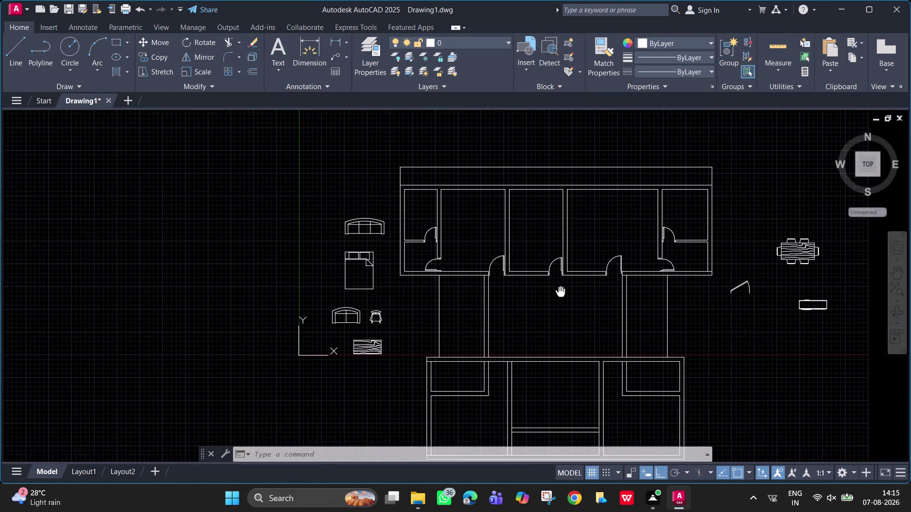
Rotate the bed block 90 degrees about its top-left corner.
middle_drag(553, 289, 521, 230)
middle_click(544, 256)
middle_drag(545, 256, 558, 302)
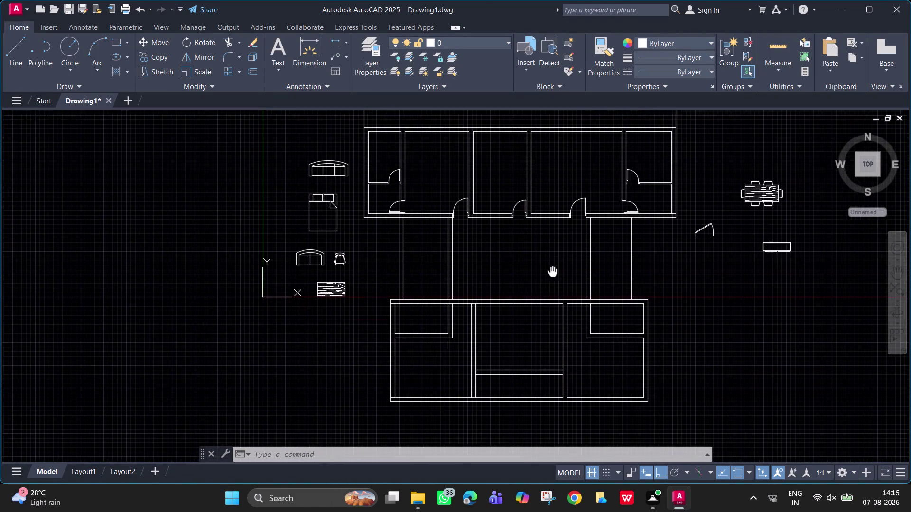
middle_drag(558, 301, 558, 307)
click(338, 240)
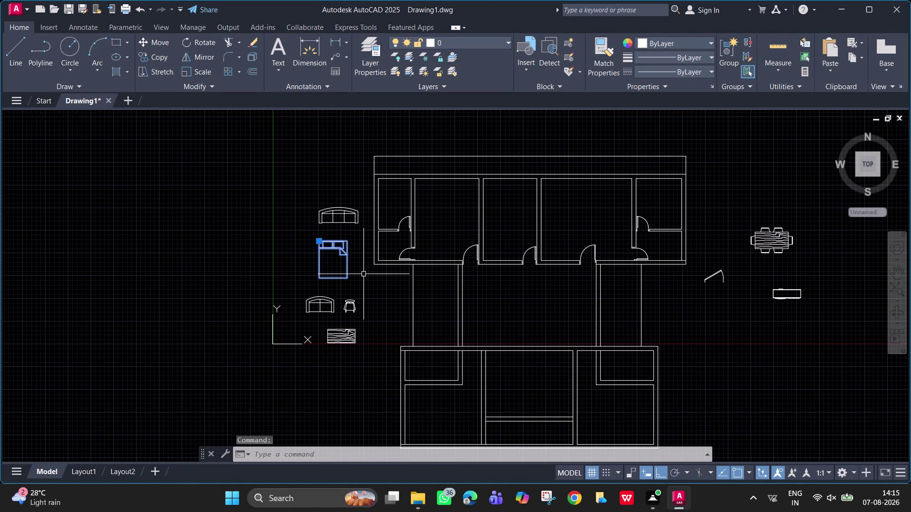
text(ro)
key(space)
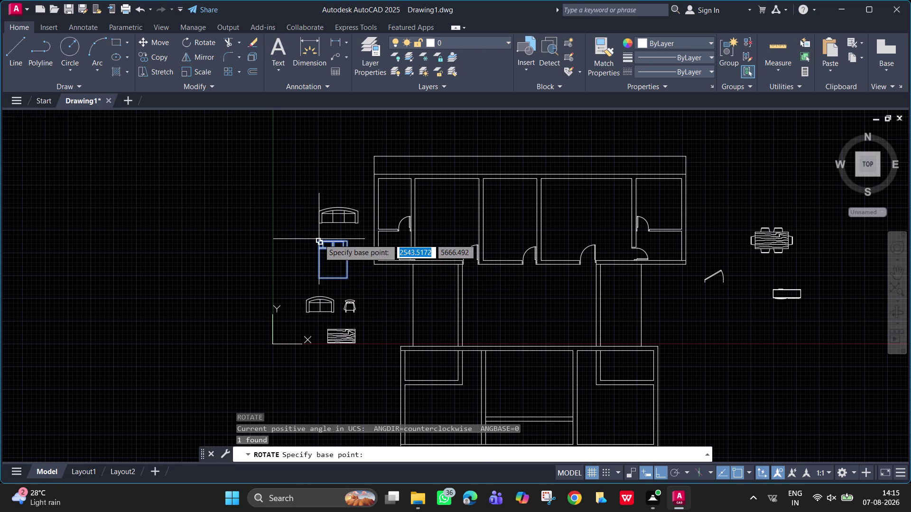
click(319, 239)
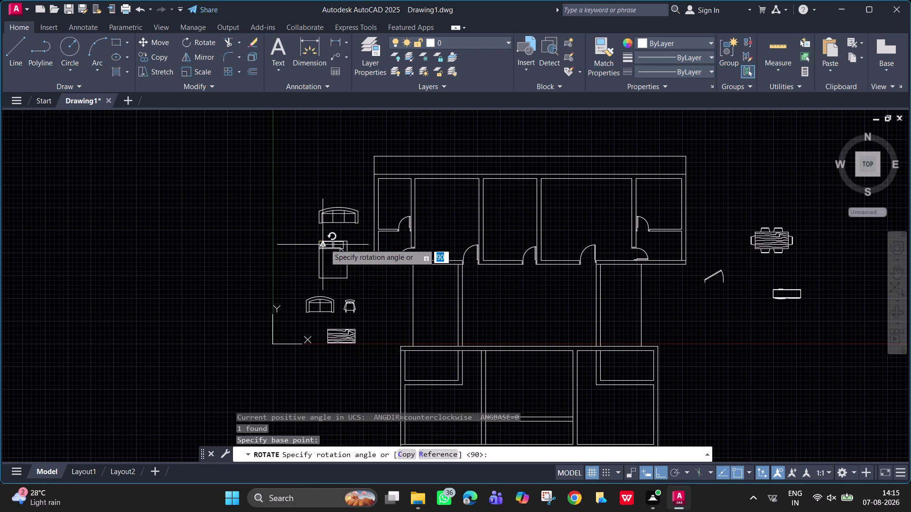
click(316, 239)
Reselect the rotated bed and cancel the unfinished rotate and move attempts.
key(space)
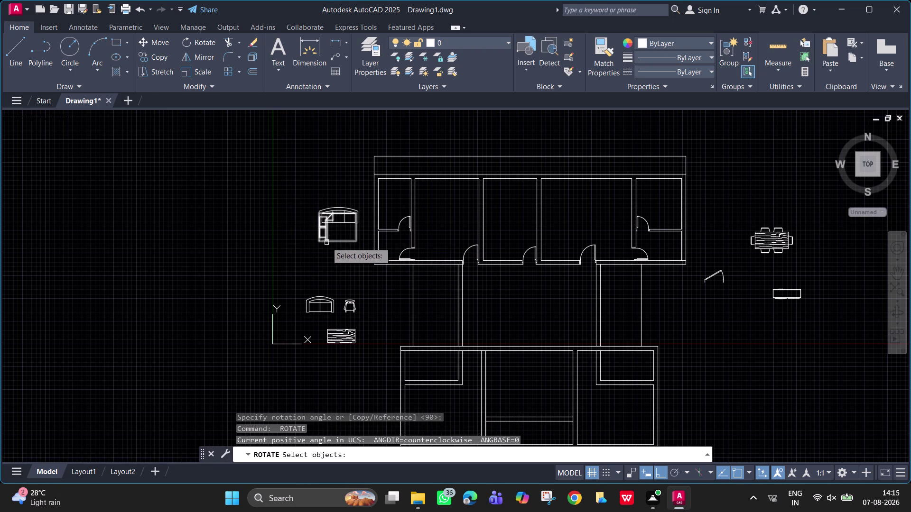
click(323, 240)
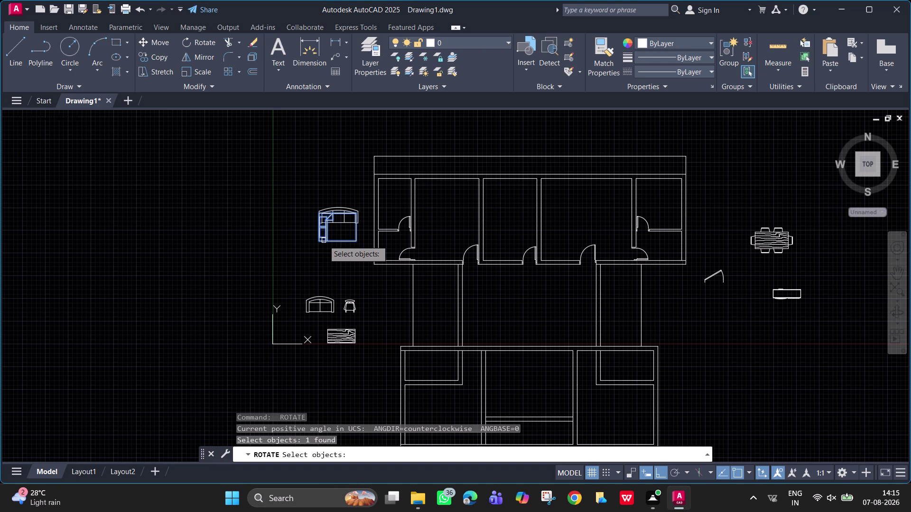
scroll(up, 3)
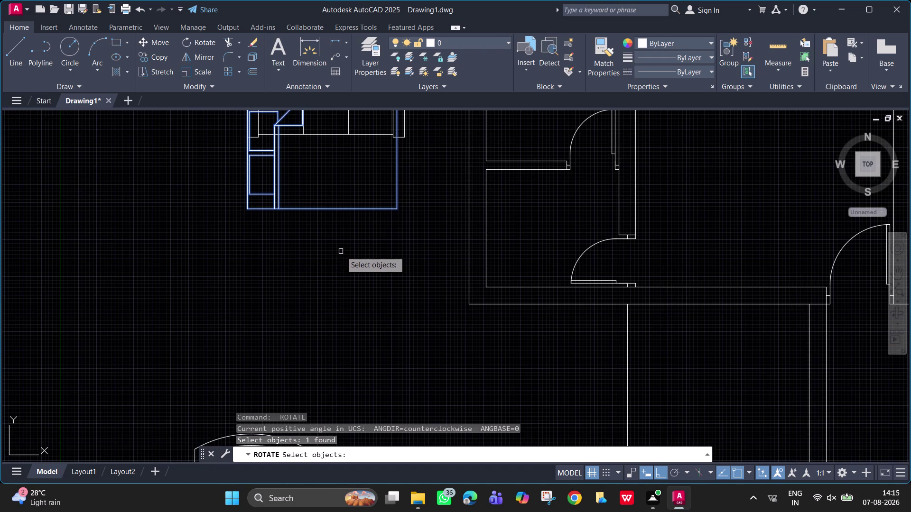
key(Escape)
key(space)
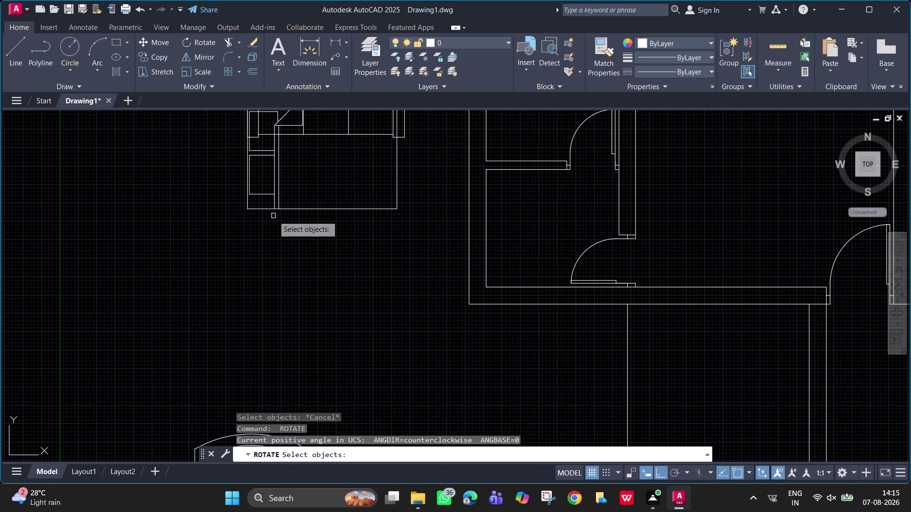
click(273, 208)
text(m)
key(space)
drag(273, 207, 276, 234)
key(Escape)
key(Escape)
Move the rotated bed down by its corner to sit just below the sofa.
text(m)
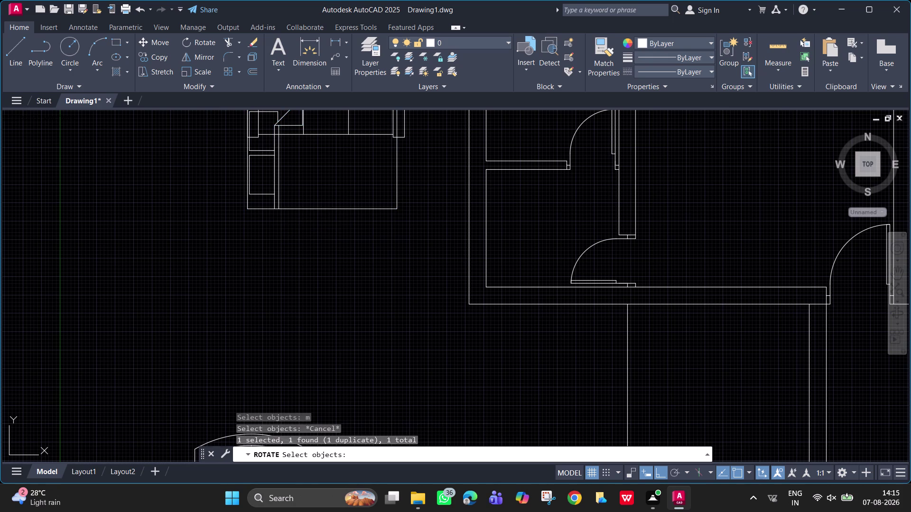
key(space)
click(277, 210)
key(space)
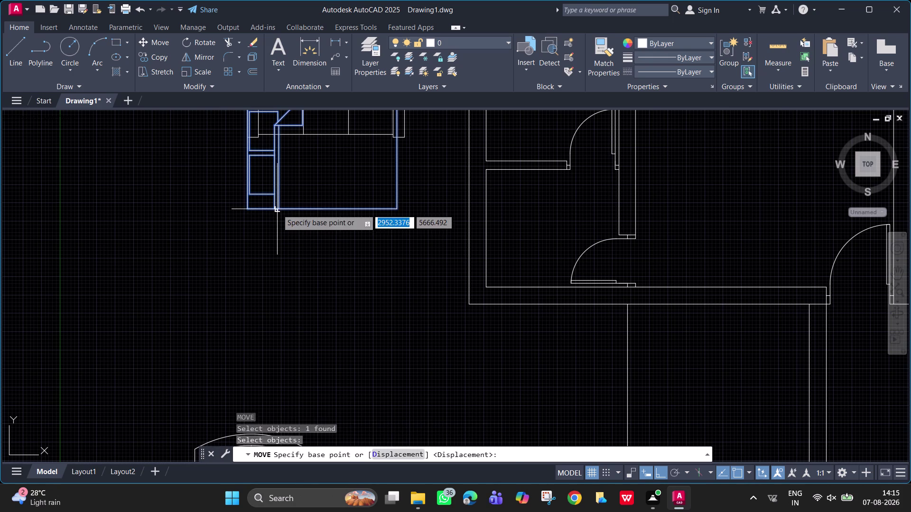
drag(277, 209, 270, 286)
click(271, 286)
key(Escape)
scroll(down, 3)
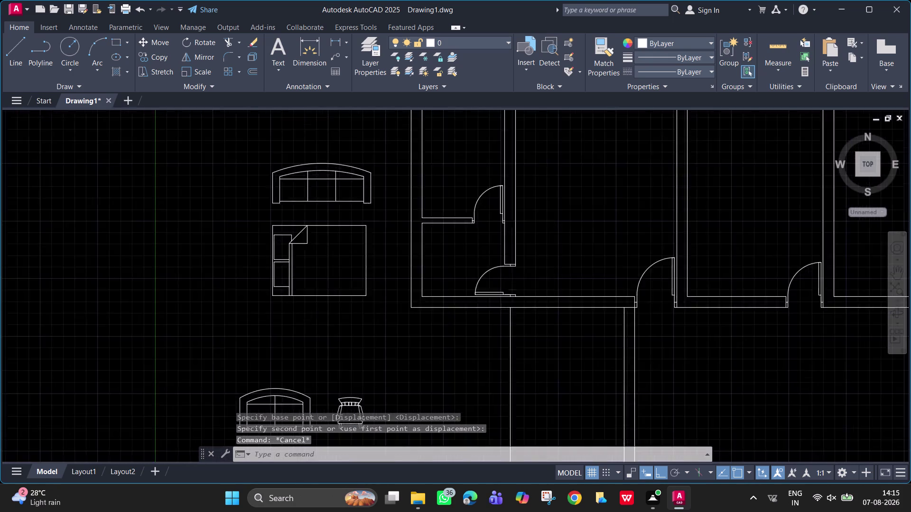
scroll(down, 3)
scroll(up, 3)
key(a)
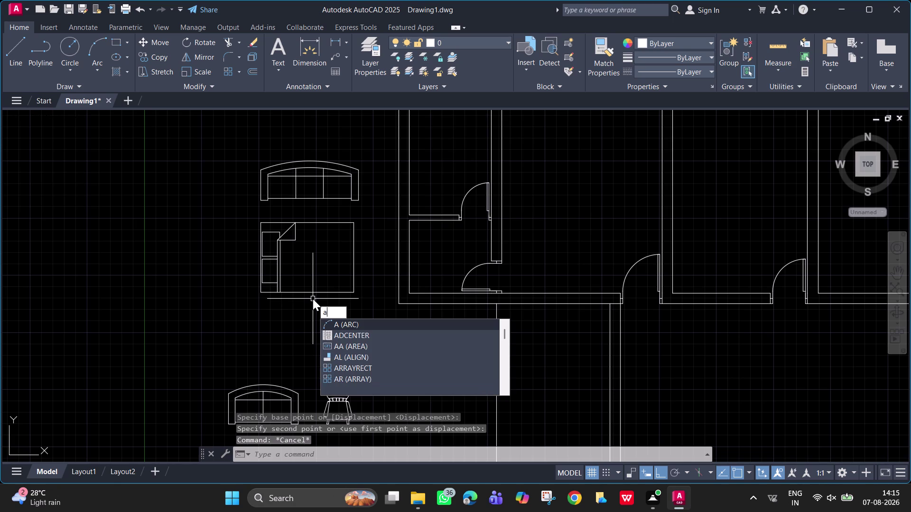
key(l)
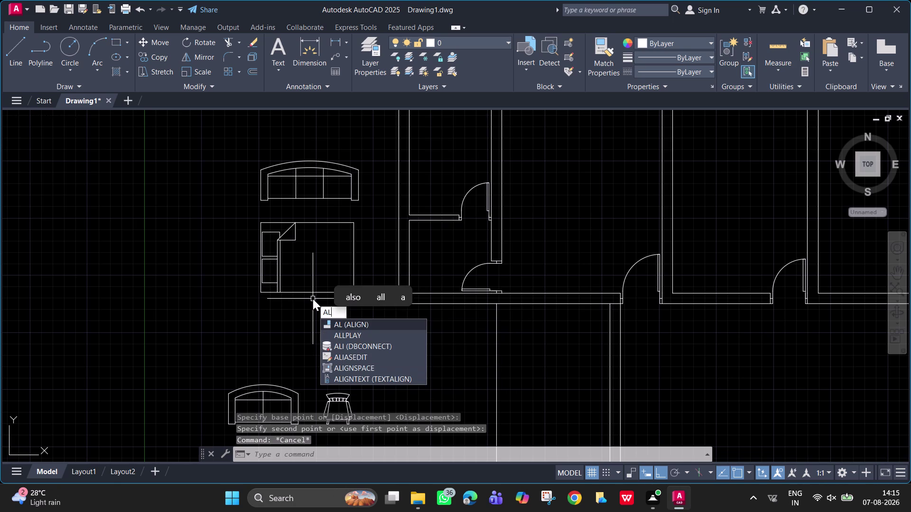
click(350, 324)
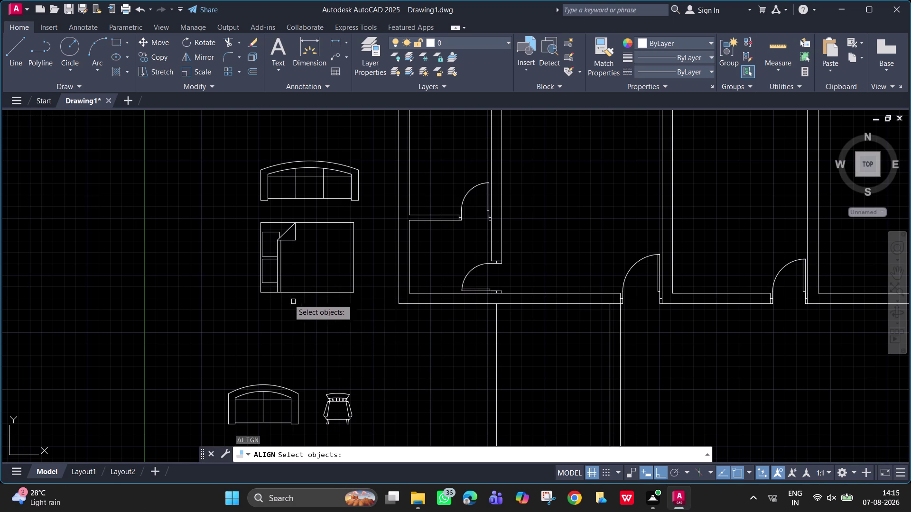
click(275, 292)
middle_drag(667, 194, 623, 215)
scroll(down, 3)
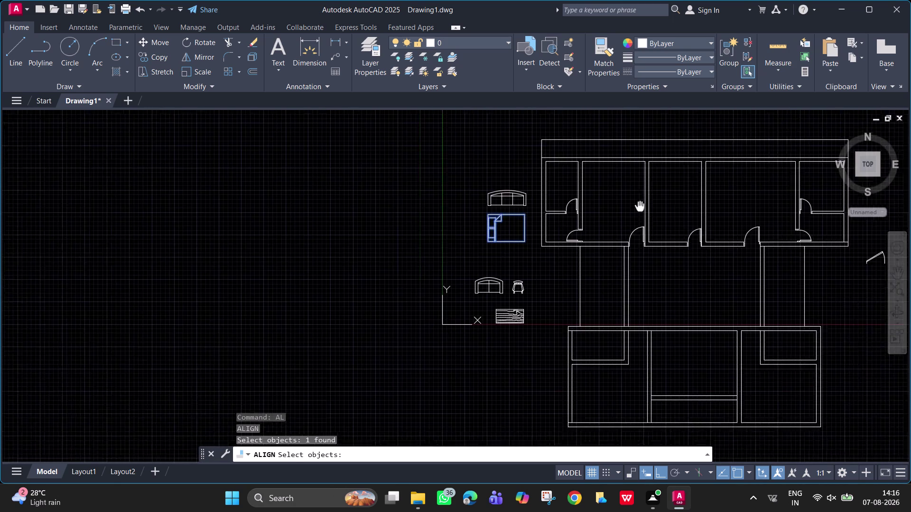
middle_drag(623, 215, 609, 223)
scroll(up, 3)
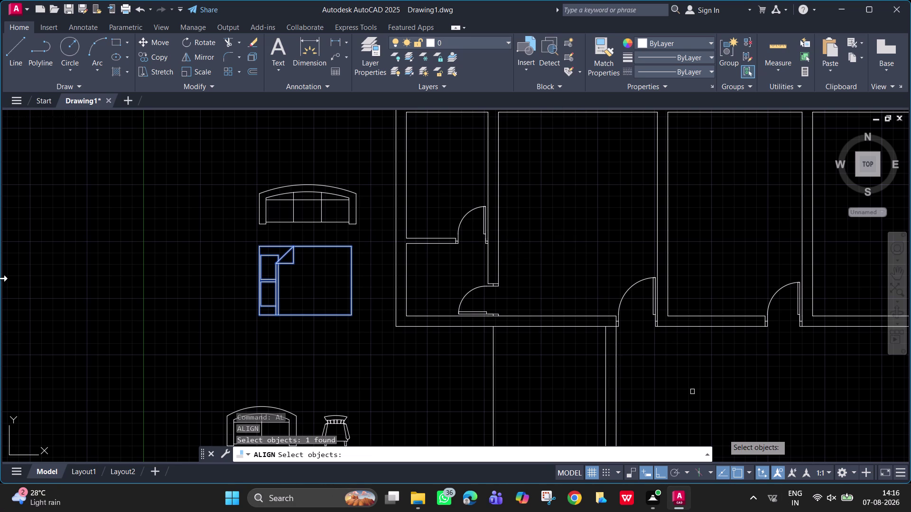
key(grave)
key(Escape)
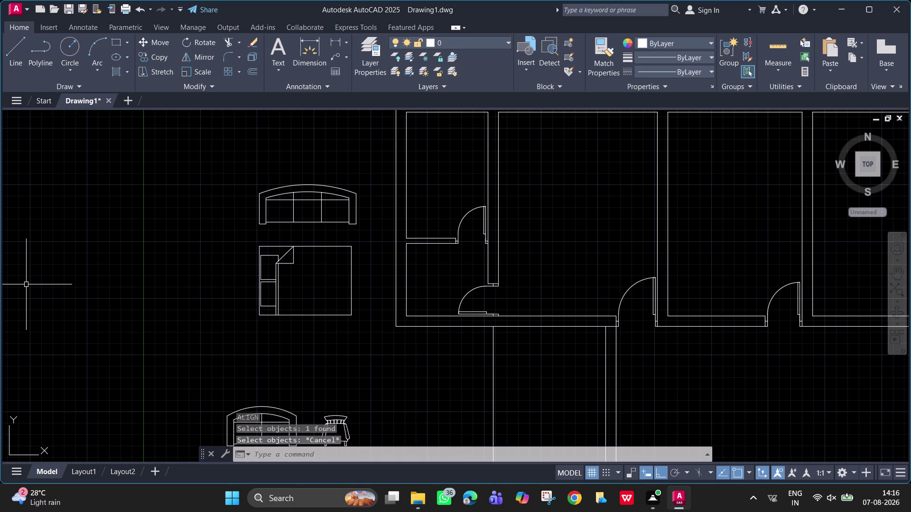
key(Escape)
key(Escape)
click(366, 348)
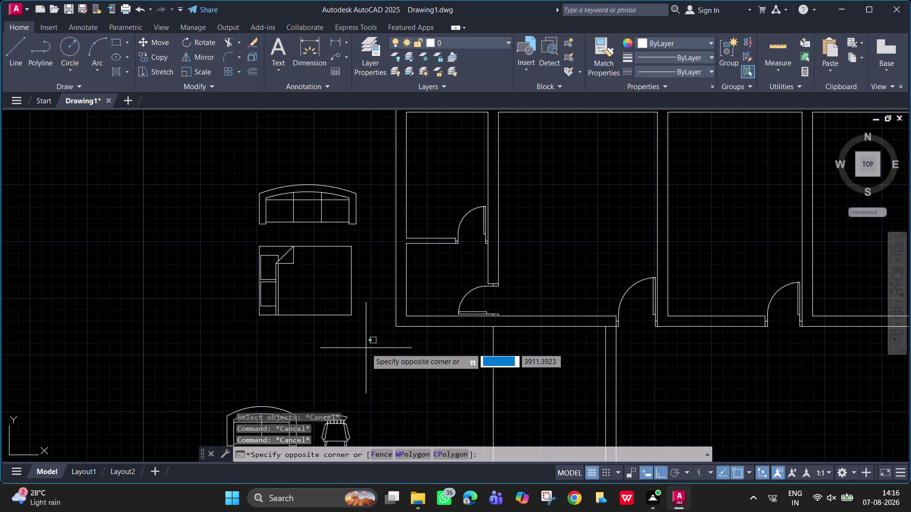
click(212, 239)
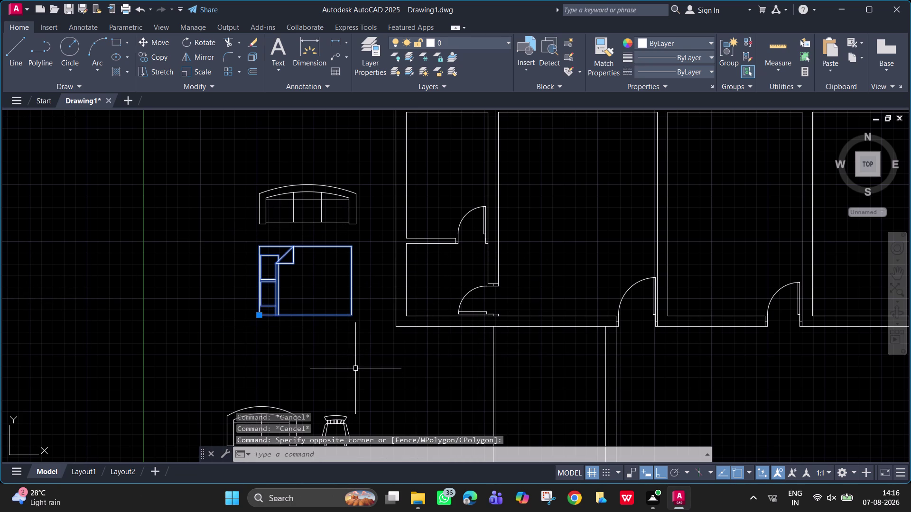
Start ALIGN and match the bed's bottom-left corner to the bedroom's right wall.
key(a)
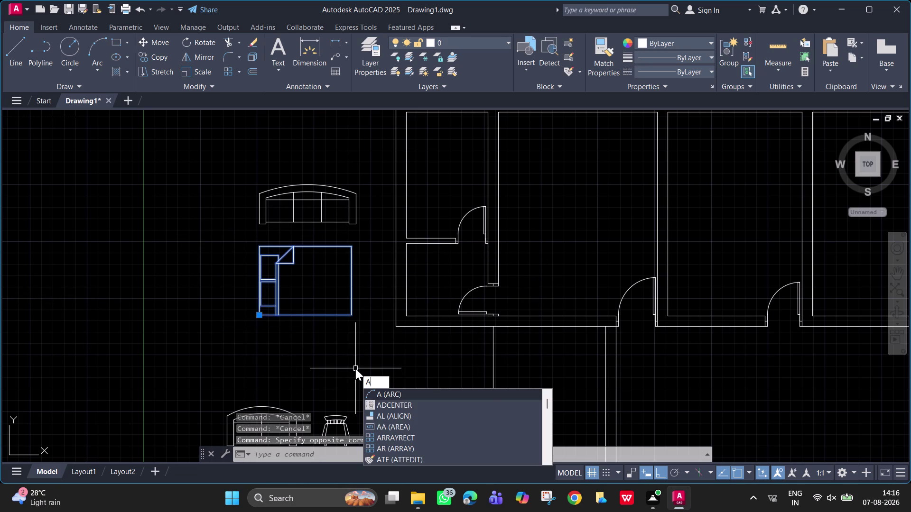
key(l)
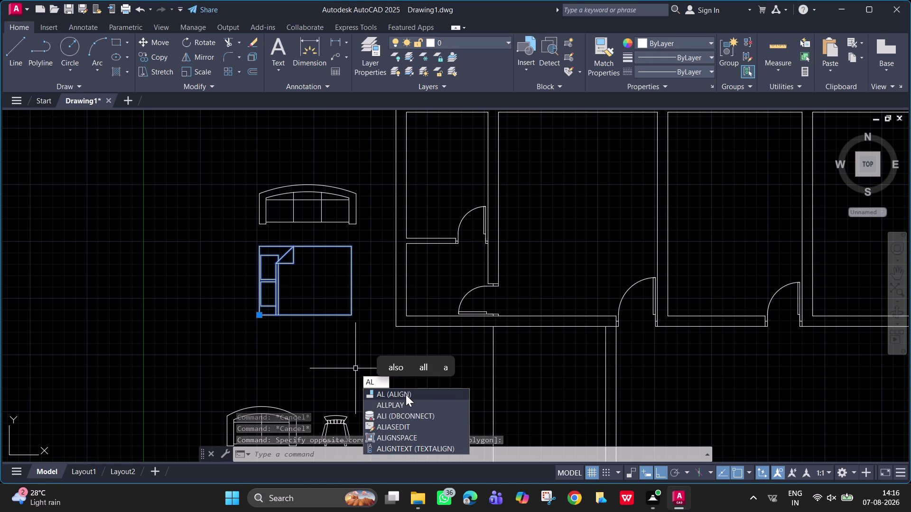
click(405, 395)
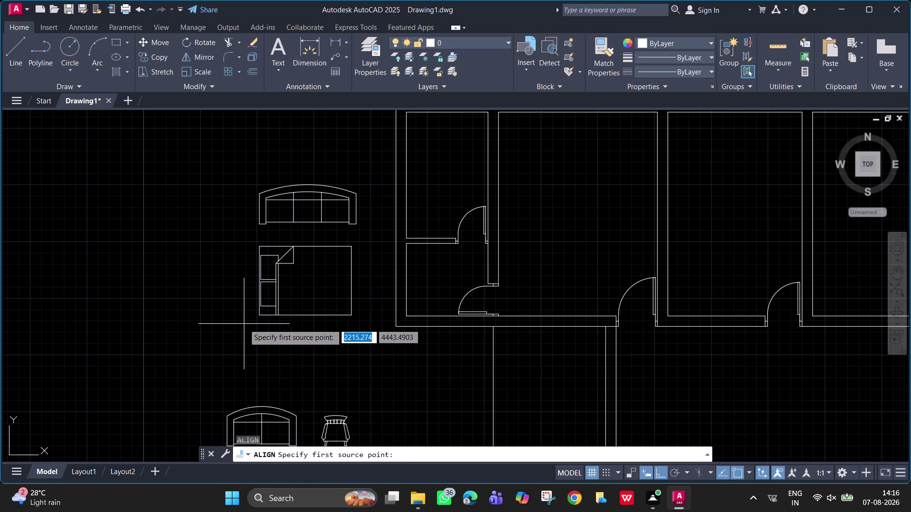
click(259, 315)
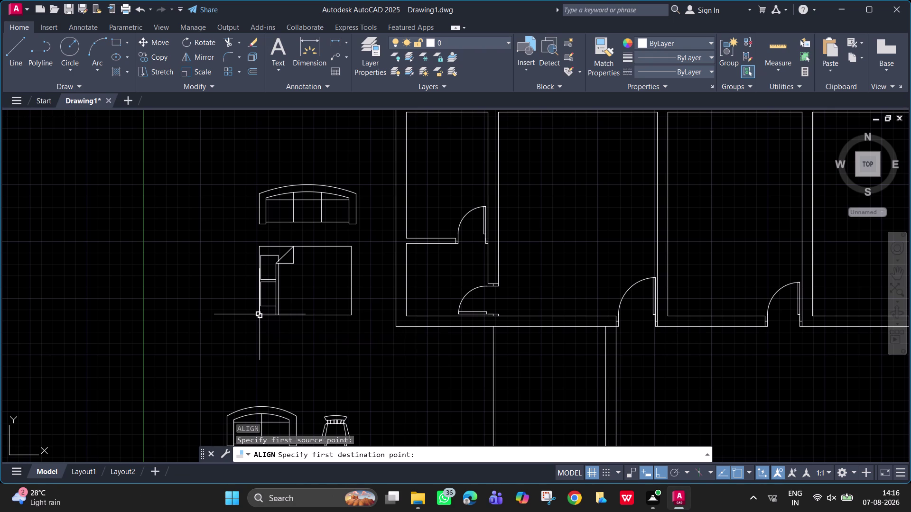
click(498, 202)
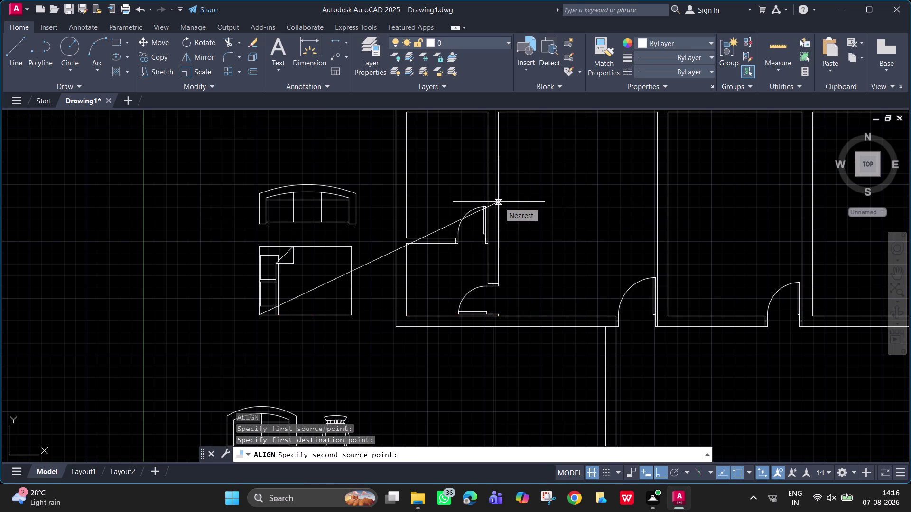
Match the second and third bed points to the wall and finish the alignment.
click(258, 245)
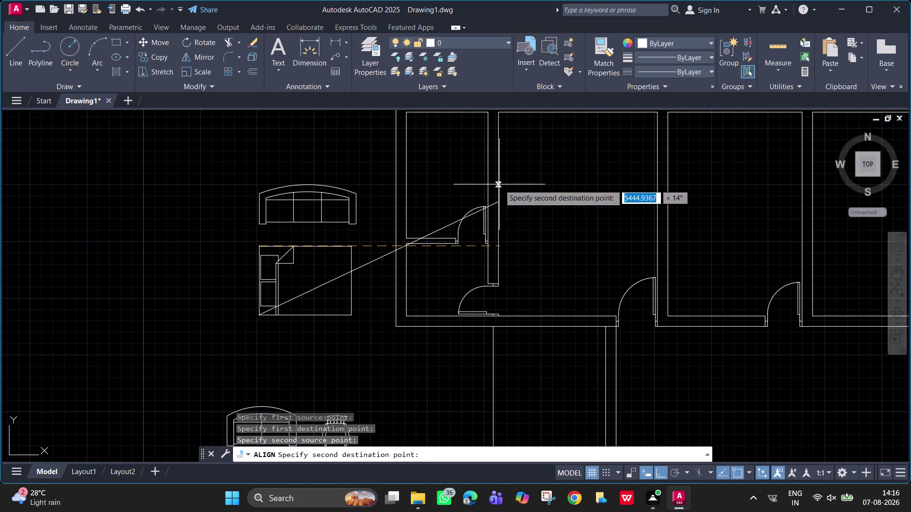
key(F8)
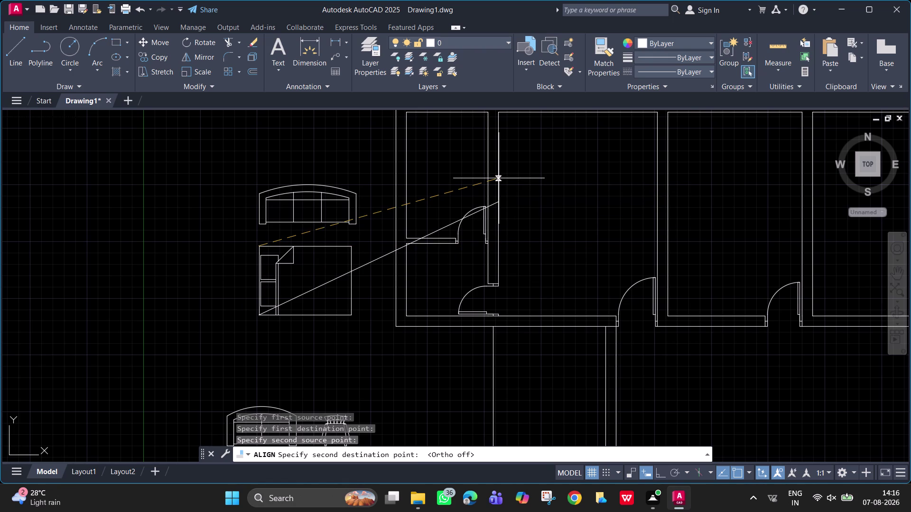
click(499, 151)
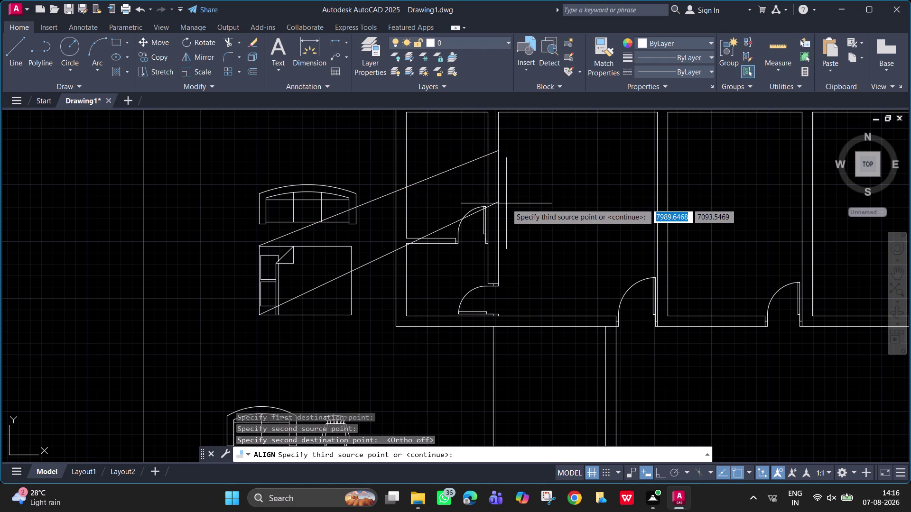
click(497, 234)
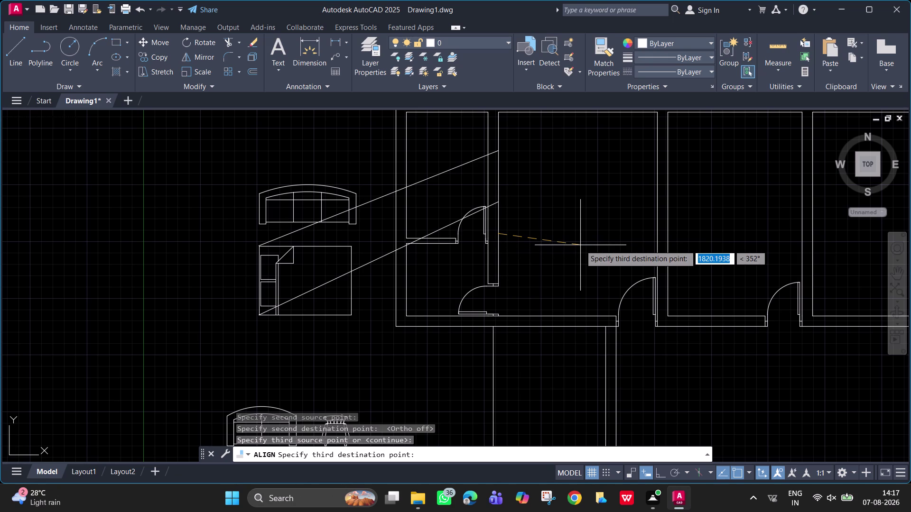
click(497, 233)
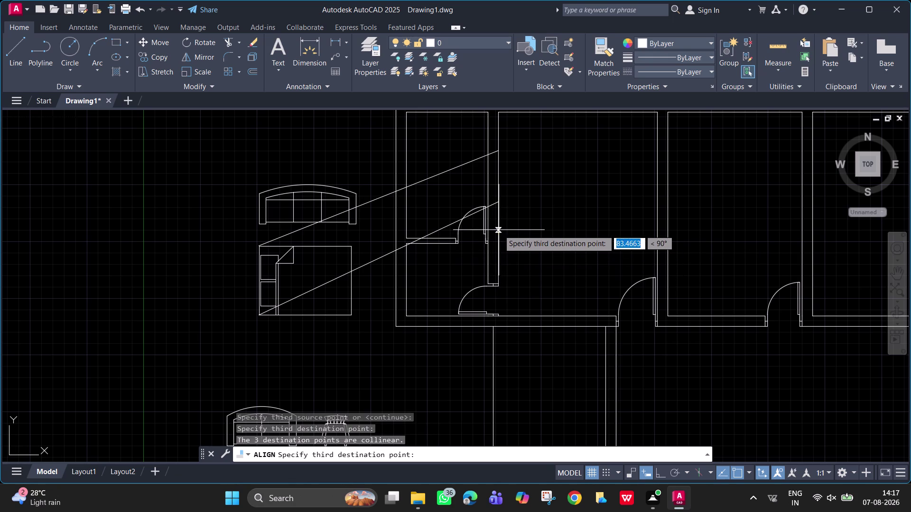
click(499, 231)
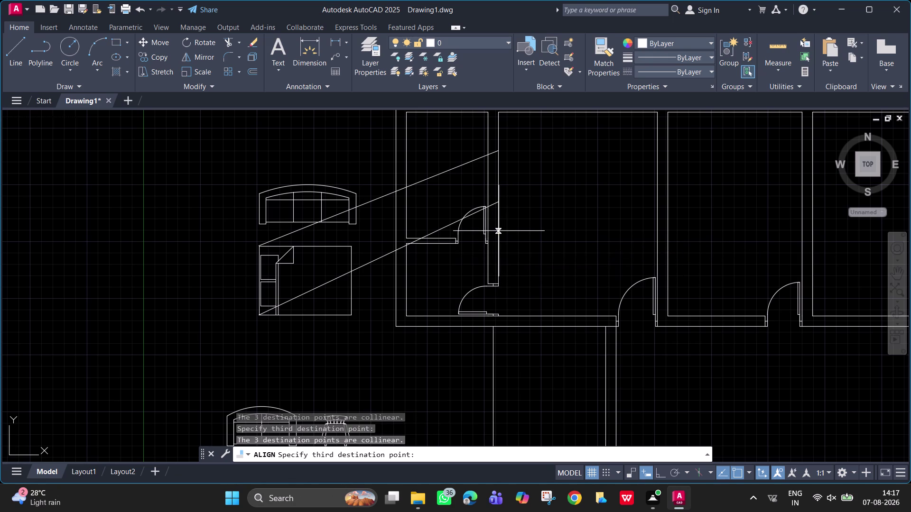
click(259, 314)
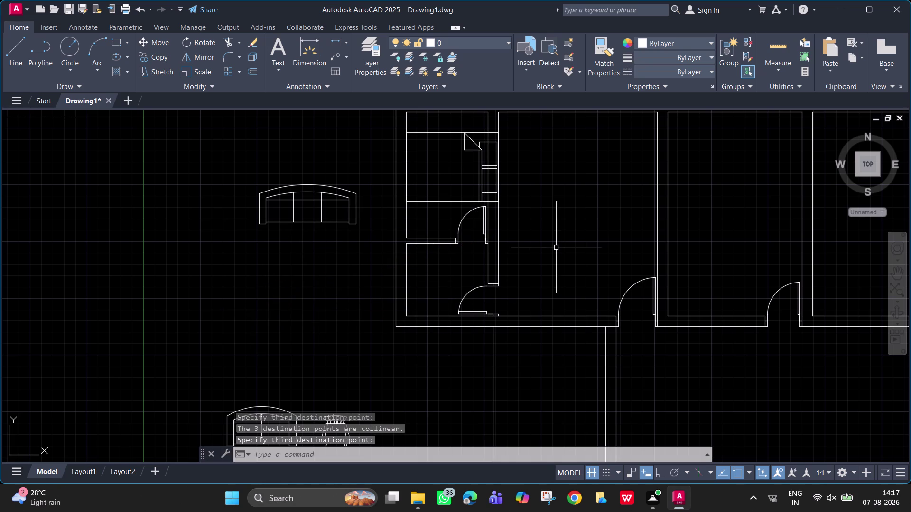
scroll(up, 3)
click(444, 135)
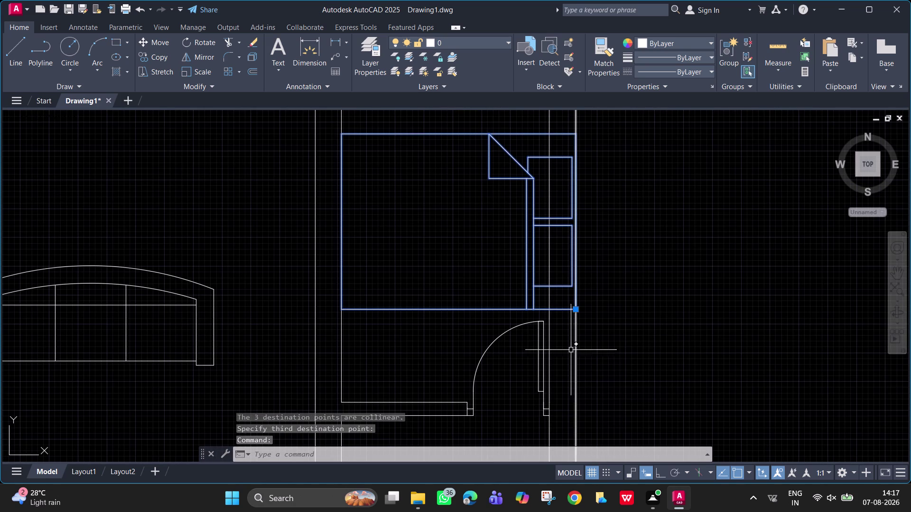
Try rotating the bed about its corner with Ortho on, then undo it.
scroll(down, 3)
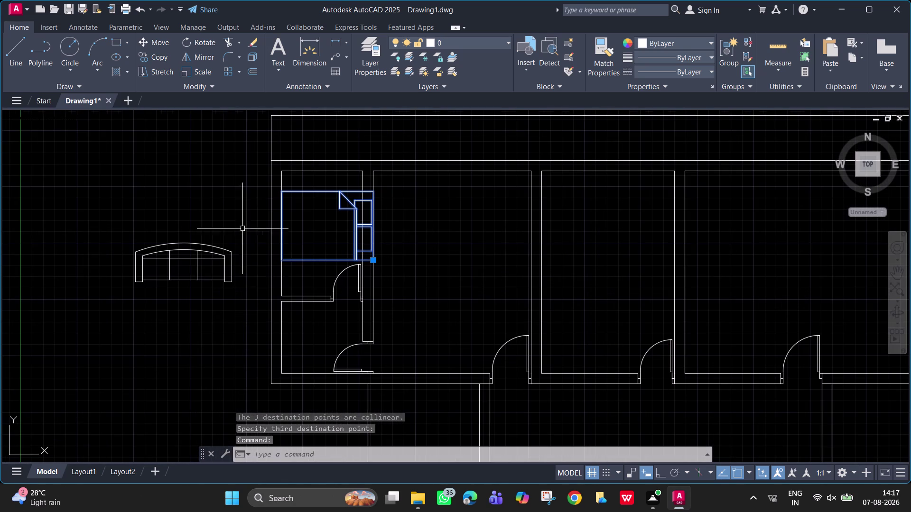
text(ro)
key(space)
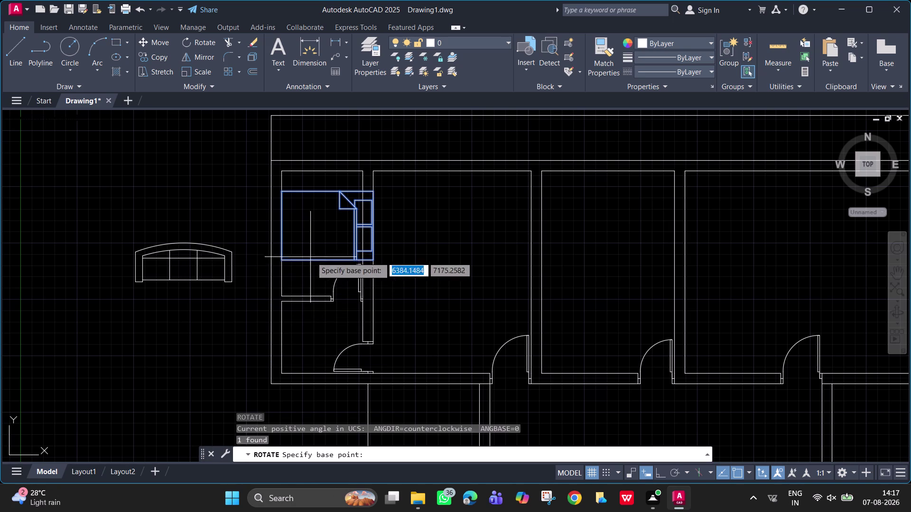
click(375, 260)
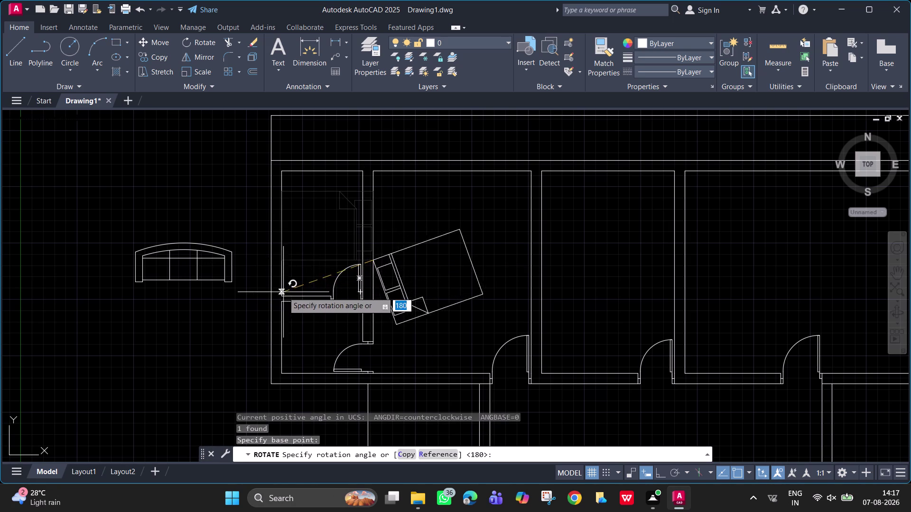
key(F8)
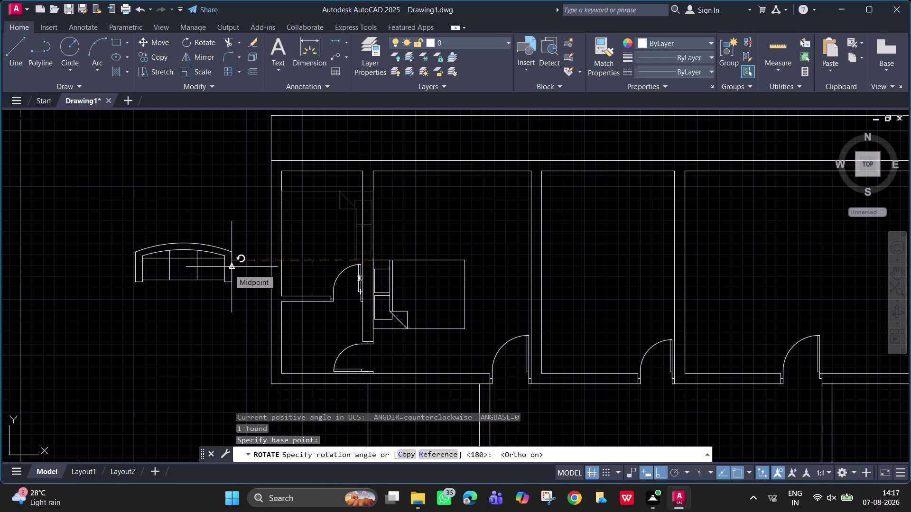
click(229, 269)
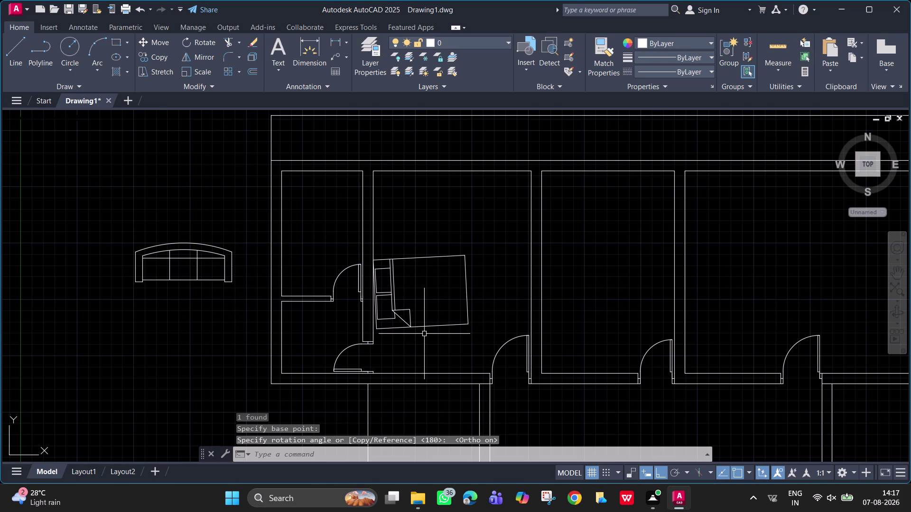
key(ctrl+z)
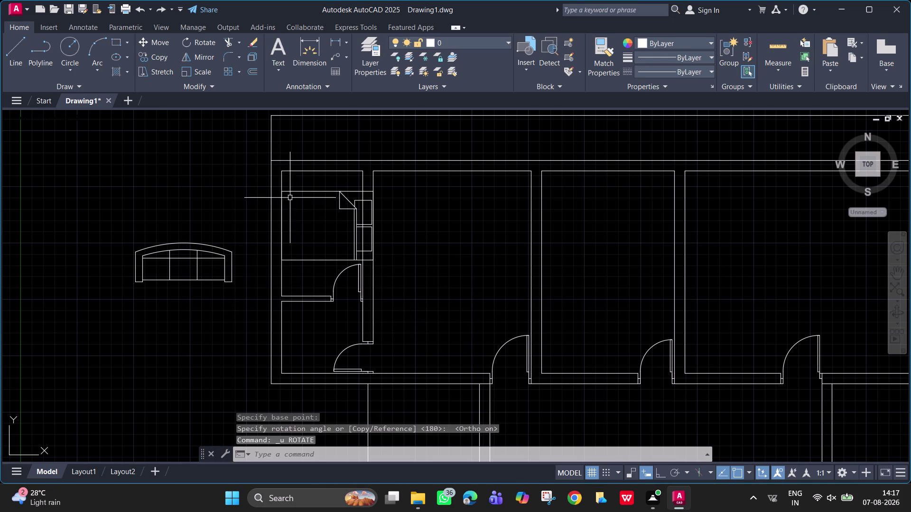
Rotate the bed 180 degrees about its corner.
click(301, 192)
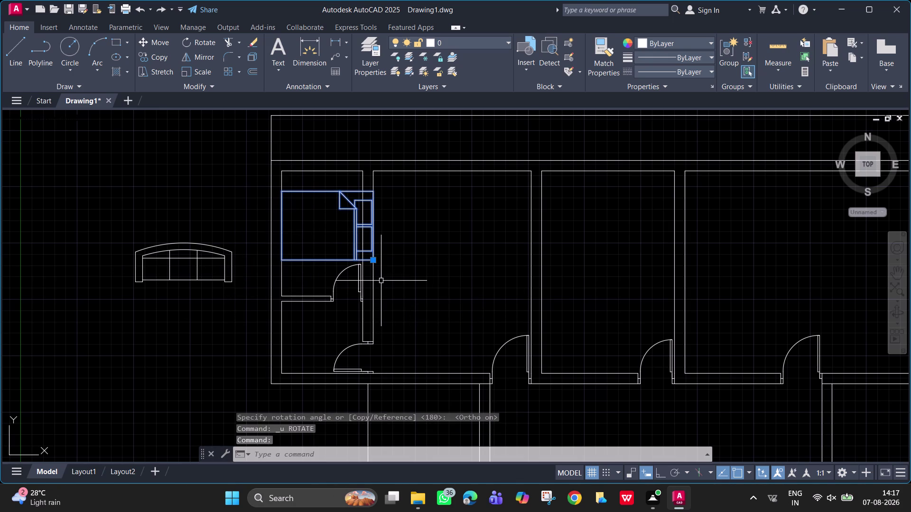
key(r)
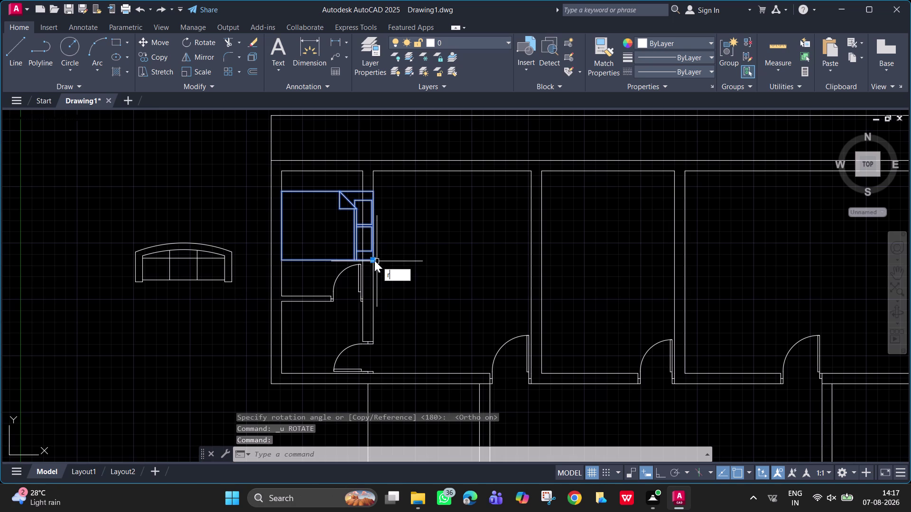
text(o)
key(space)
click(375, 261)
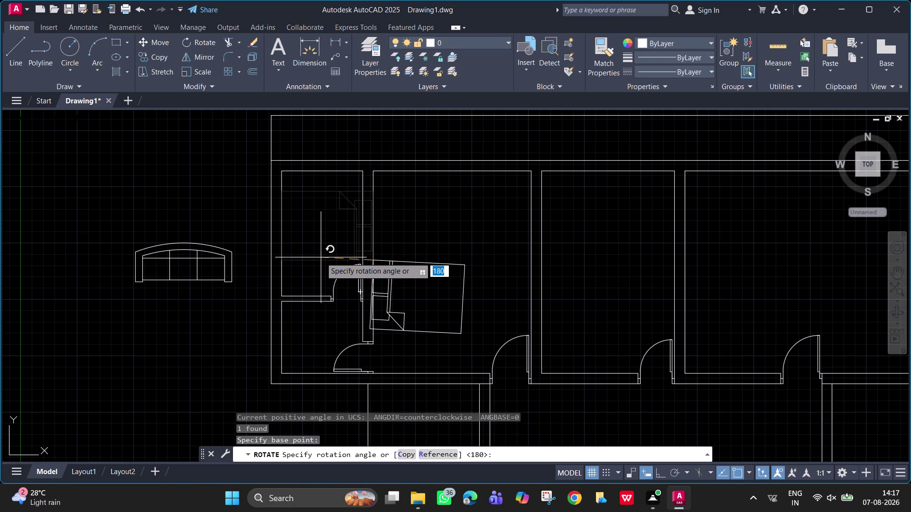
text(180)
key(Return)
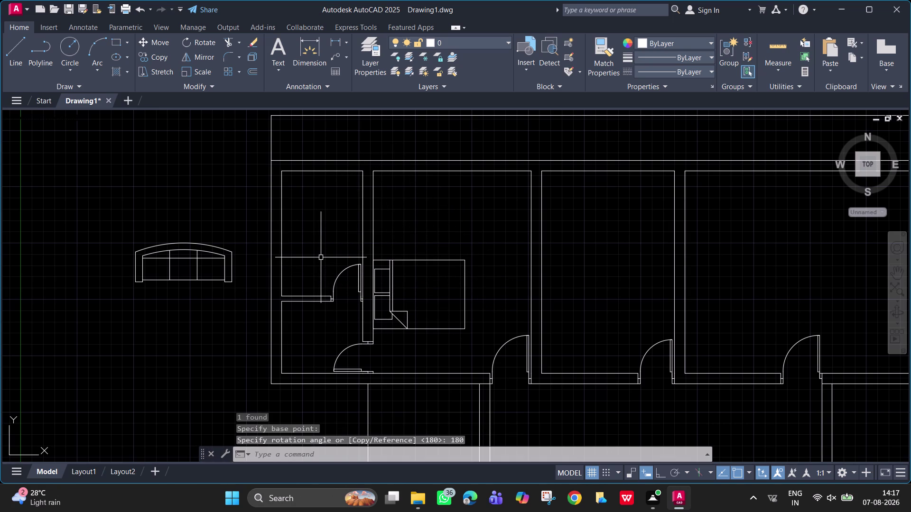
key(Escape)
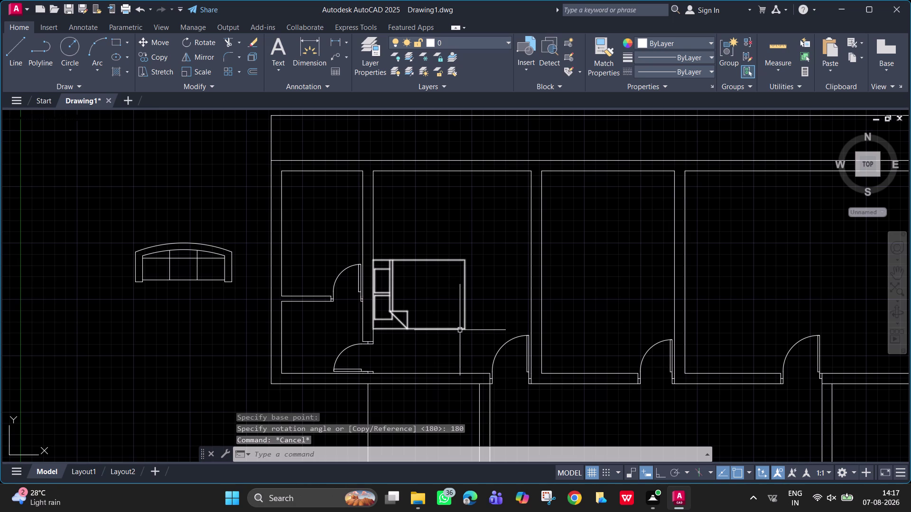
click(460, 330)
Move the bed up along the dividing wall.
key(m)
key(space)
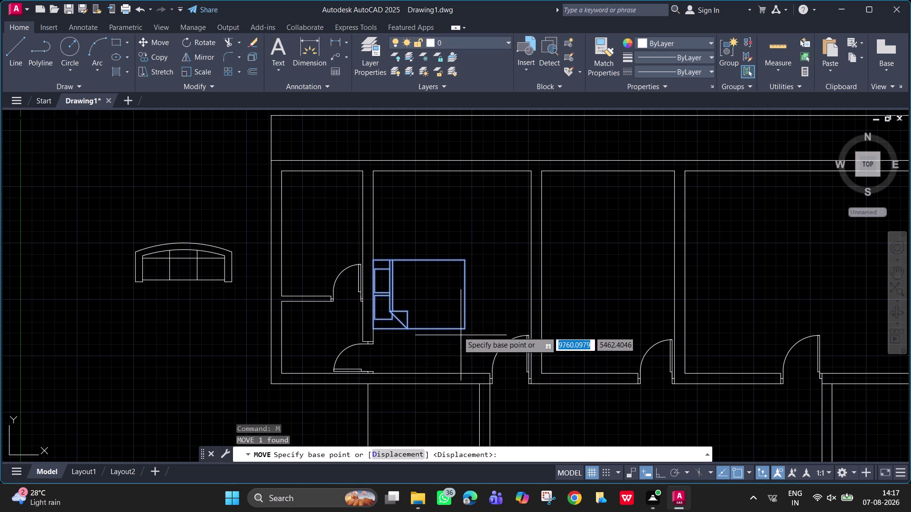
click(373, 328)
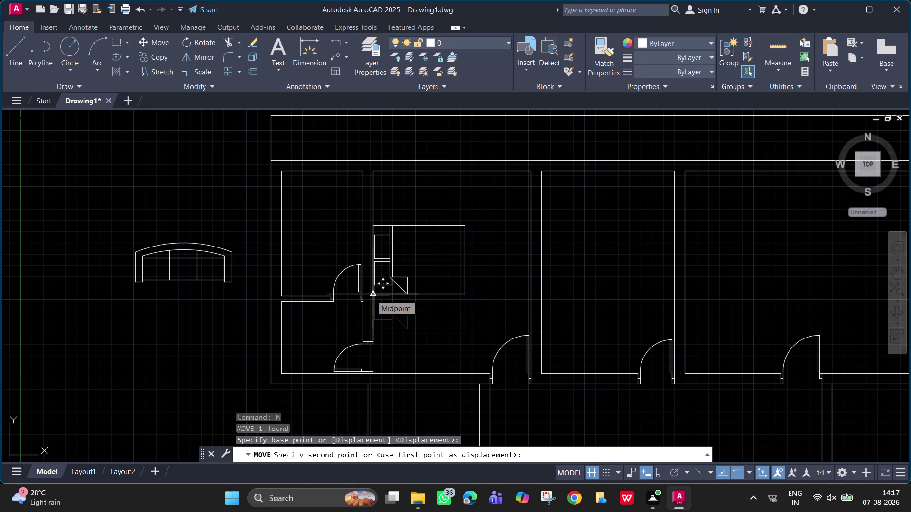
click(371, 295)
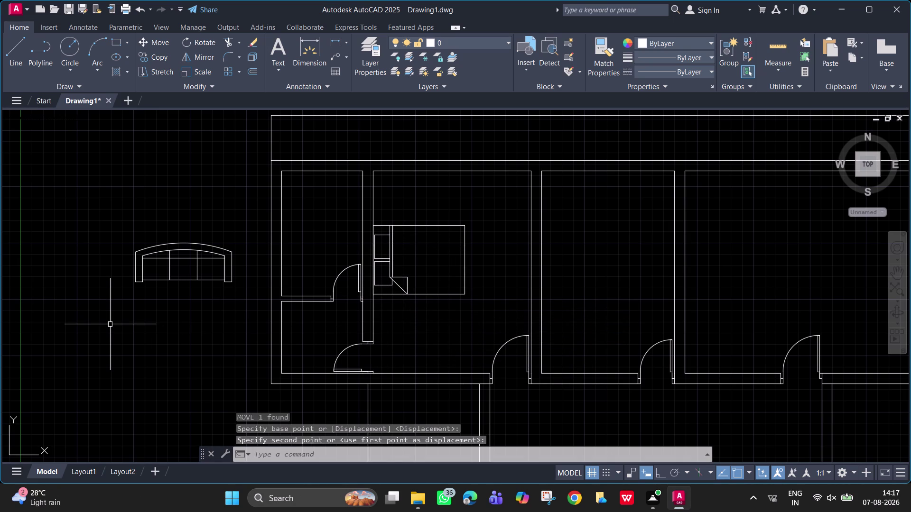
key(Escape)
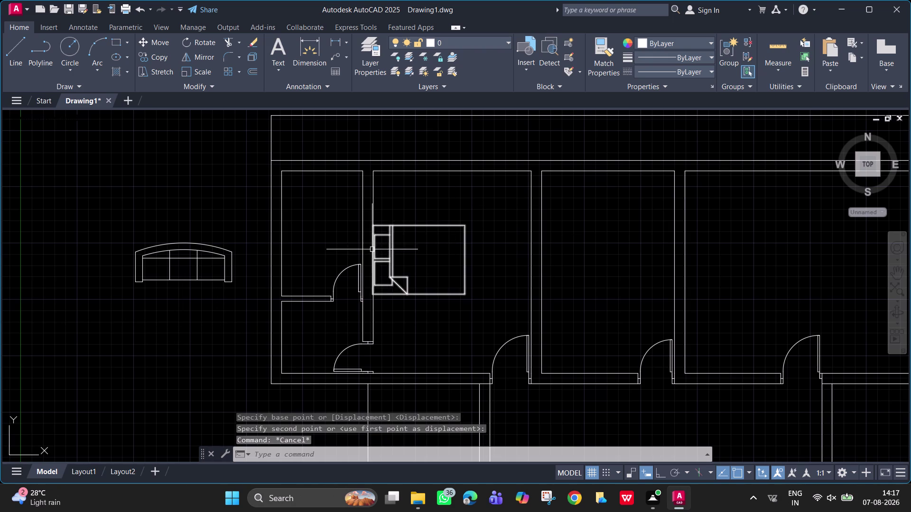
scroll(up, 3)
scroll(down, 3)
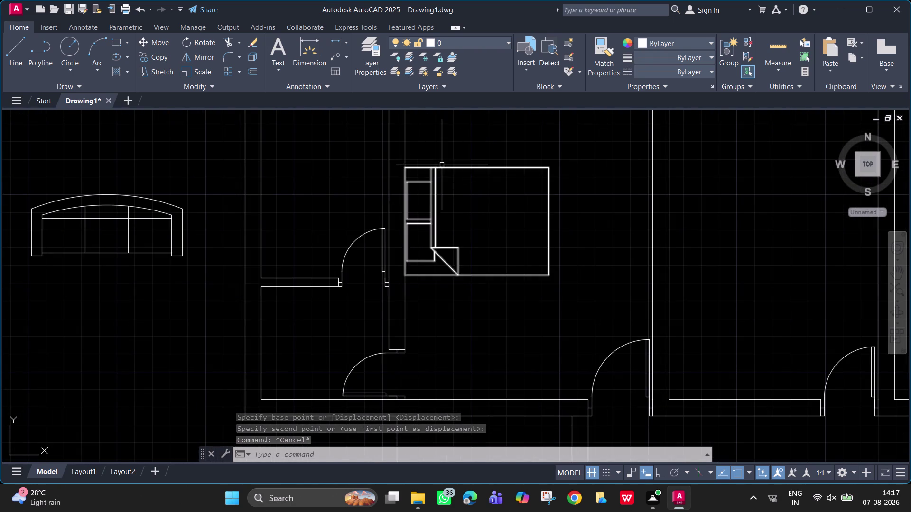
Shift the bed by its top-left corner snug against the wall, then turn on Ortho.
click(442, 165)
key(m)
key(space)
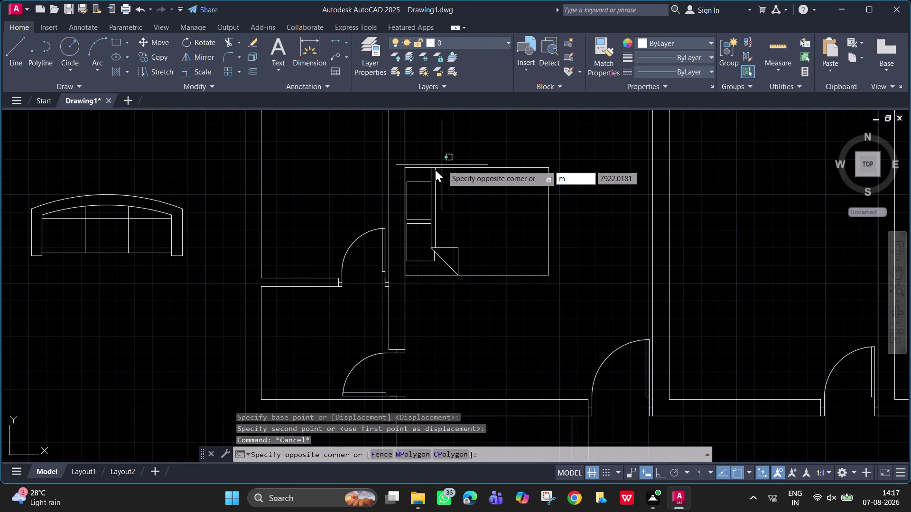
click(436, 168)
key(space)
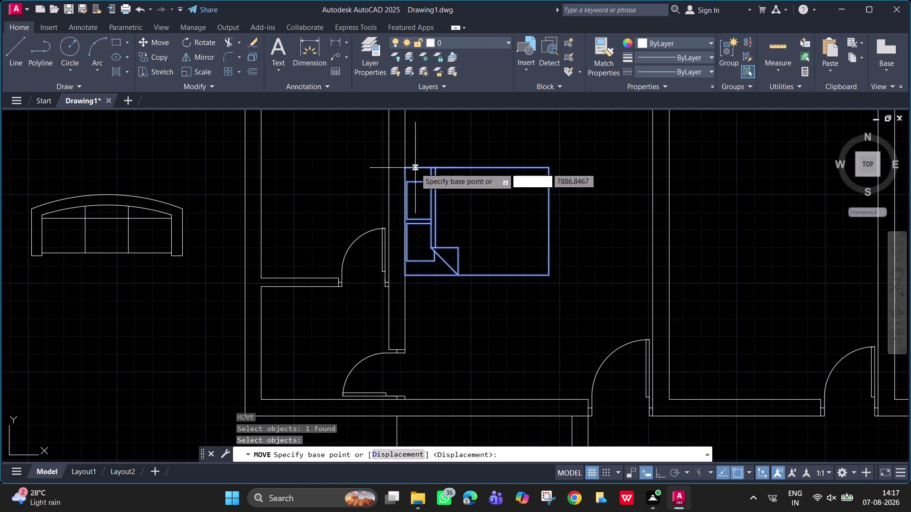
click(405, 167)
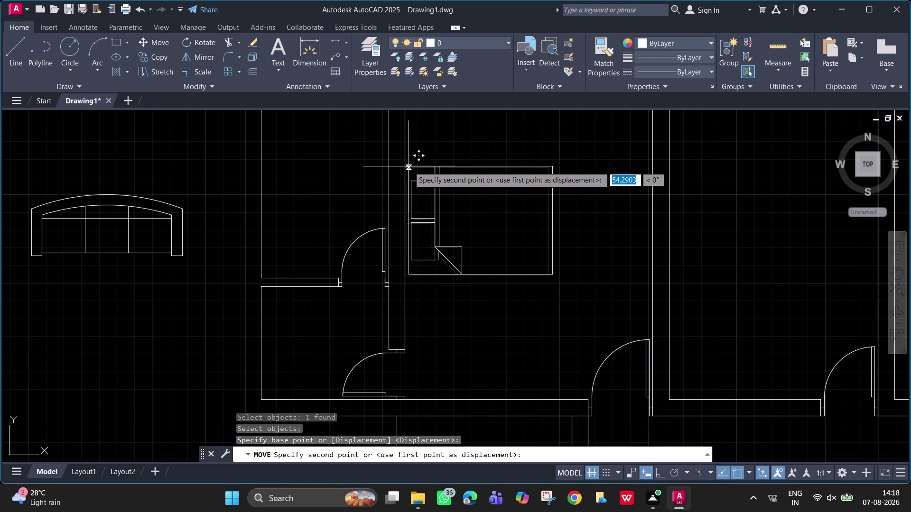
click(408, 167)
scroll(down, 3)
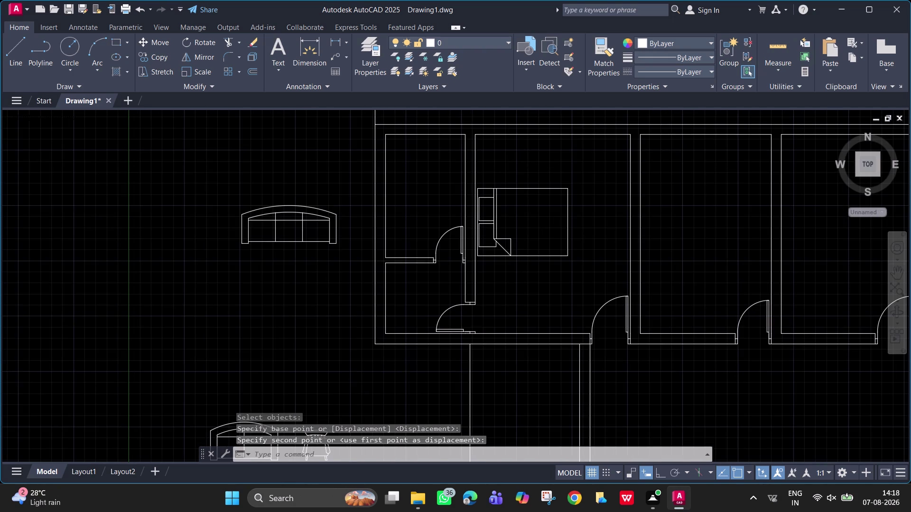
key(Escape)
middle_drag(568, 223, 306, 238)
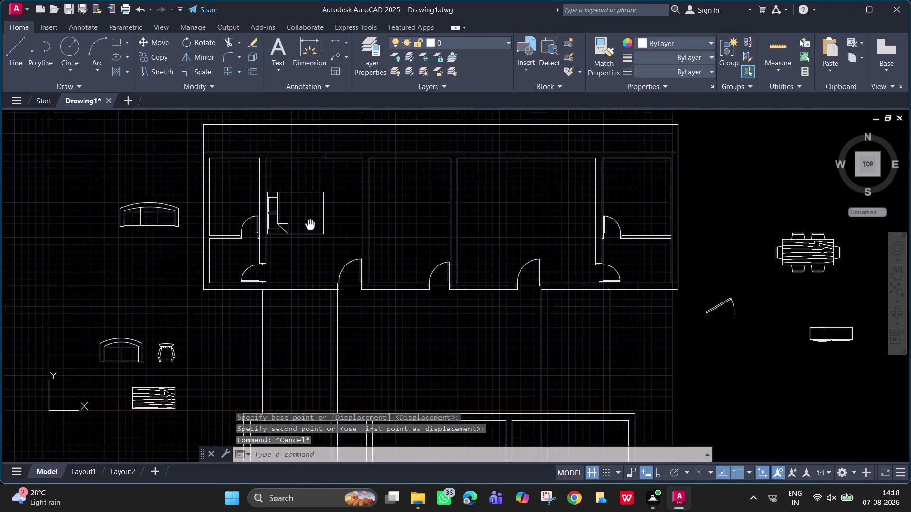
middle_drag(306, 238, 291, 272)
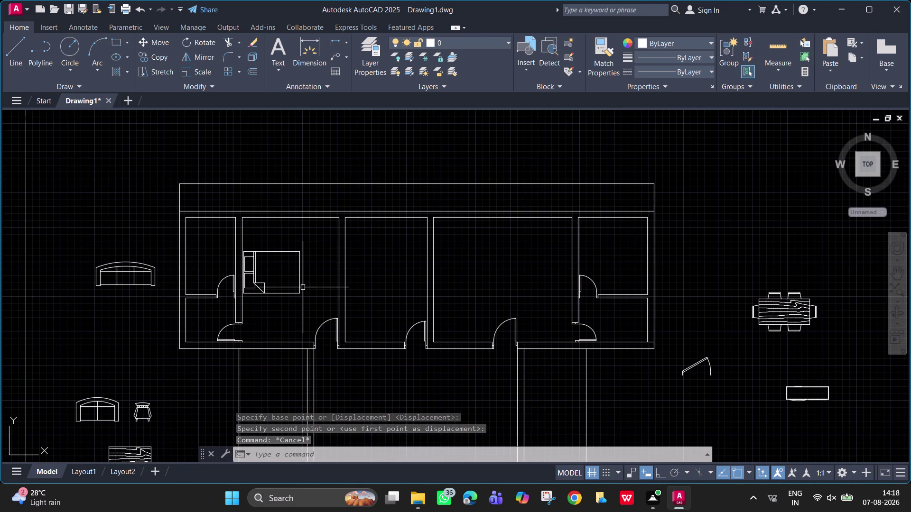
key(F8)
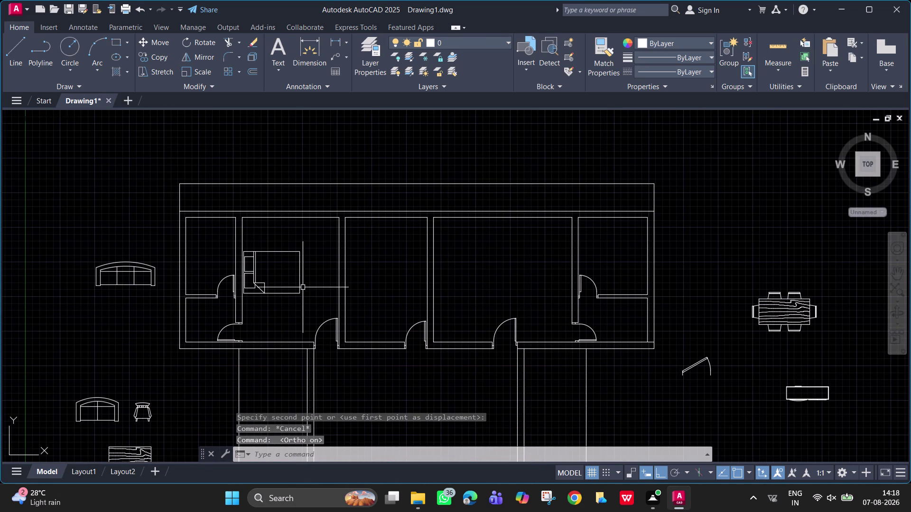
Cancel the helix accidentally started with COI, then reselect the bed.
click(288, 287)
click(266, 297)
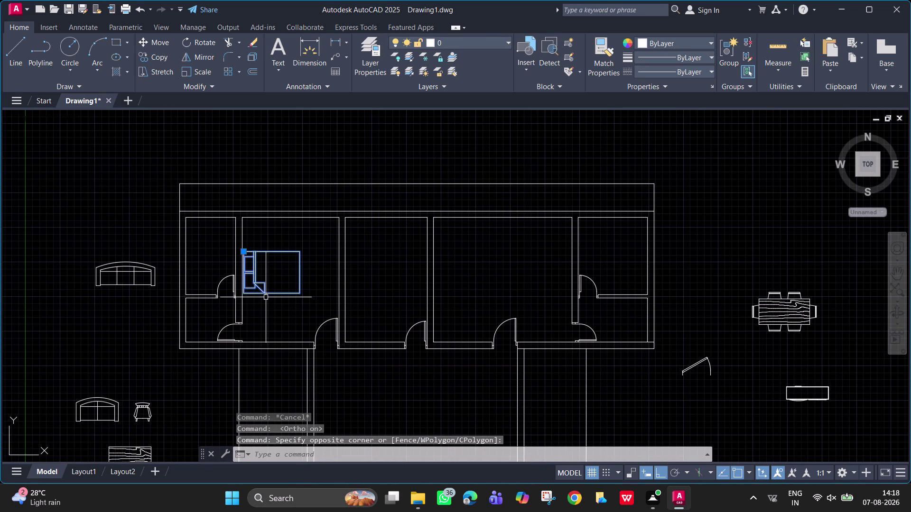
text(coi)
key(space)
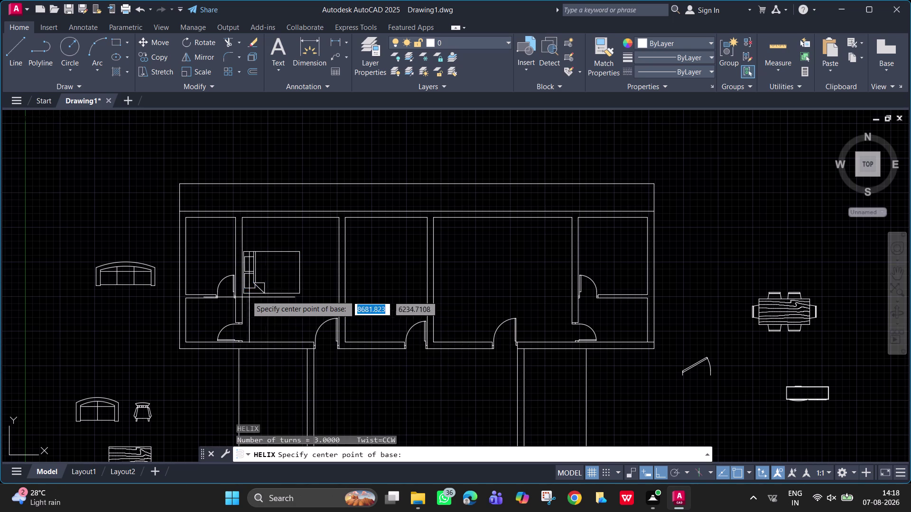
click(245, 294)
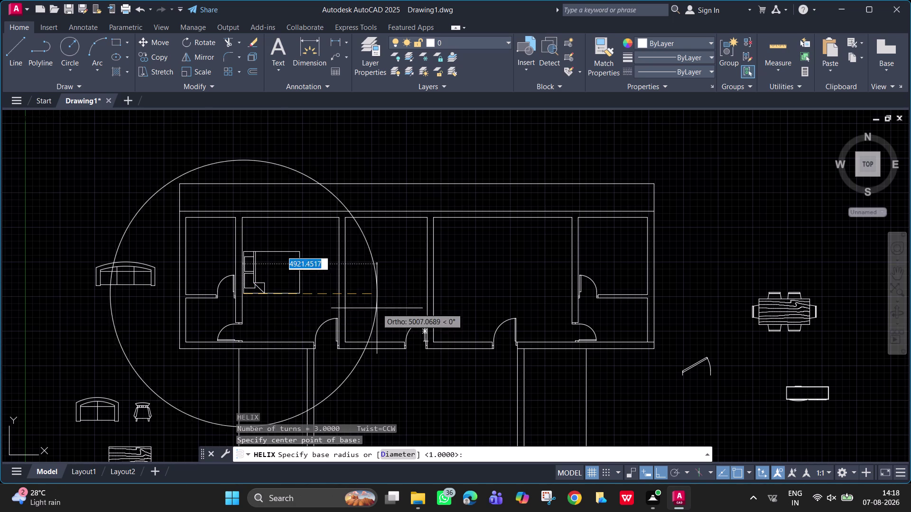
key(Escape)
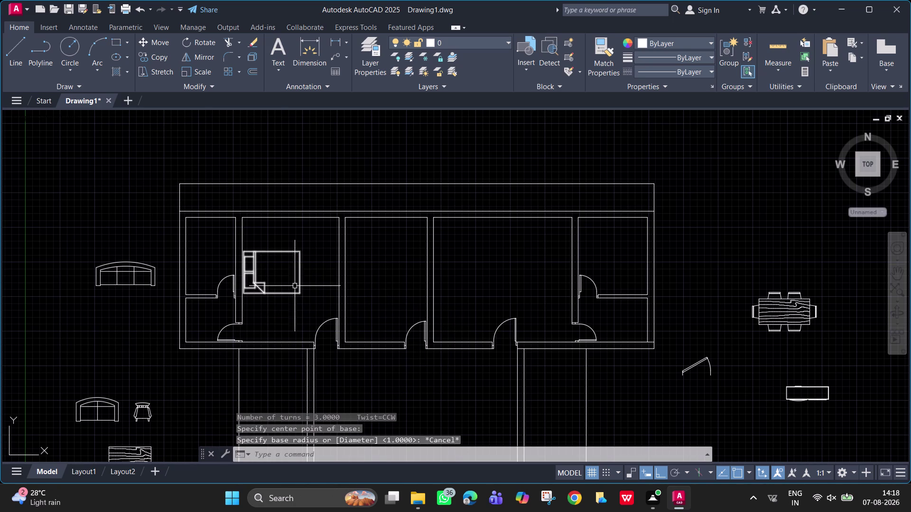
click(289, 293)
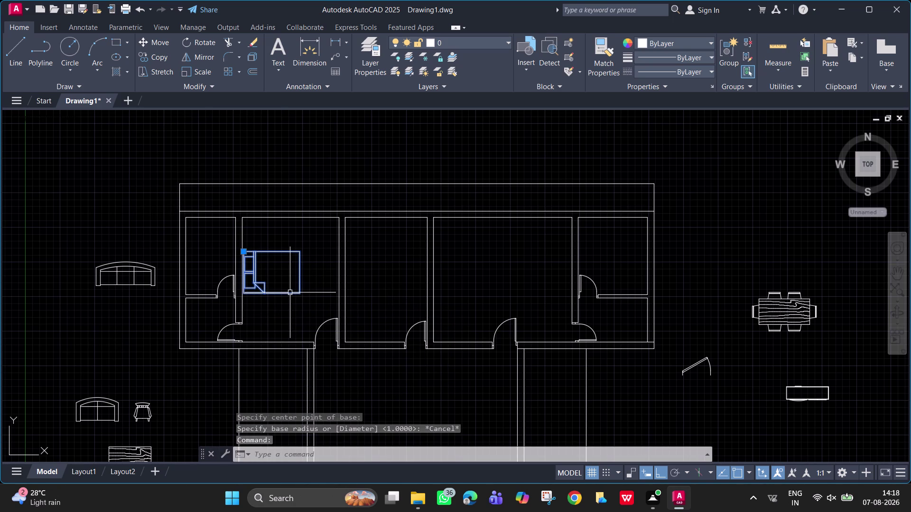
Copy the bed from its bottom-left corner into the right-hand bedroom.
text(co)
key(space)
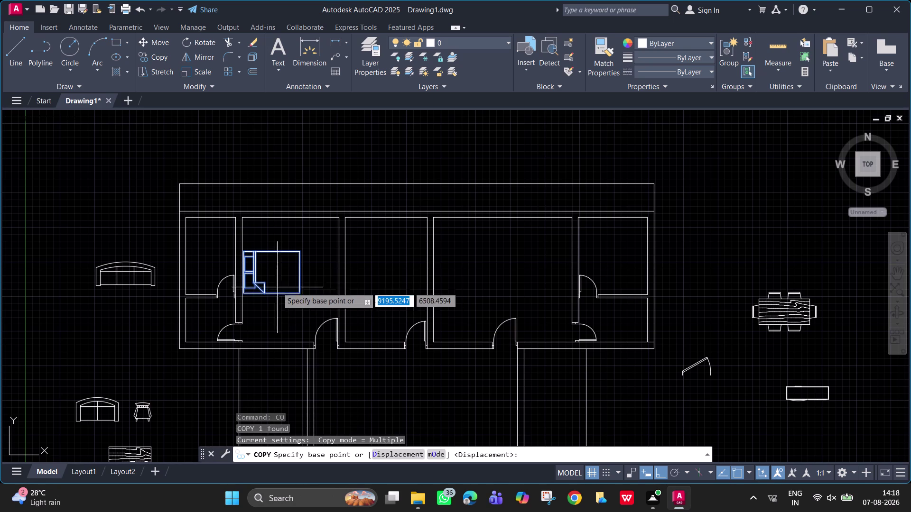
scroll(up, 3)
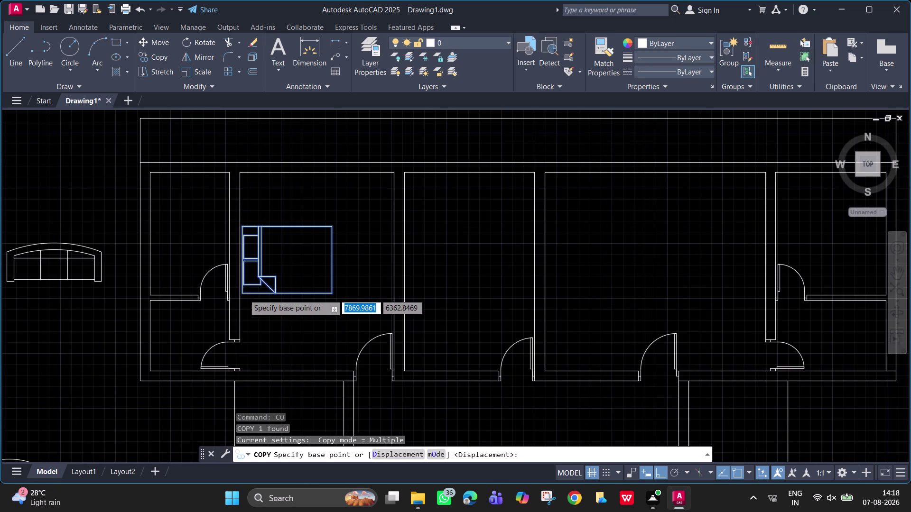
click(240, 294)
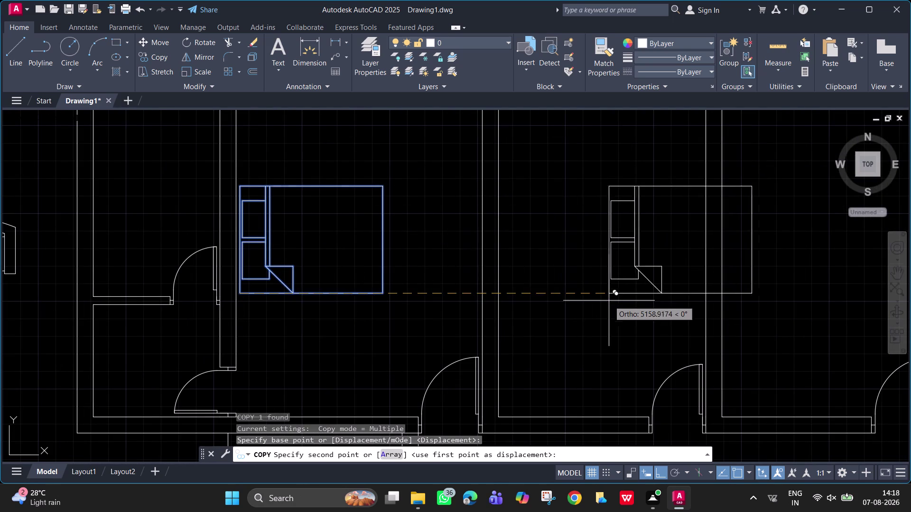
scroll(down, 3)
scroll(up, 3)
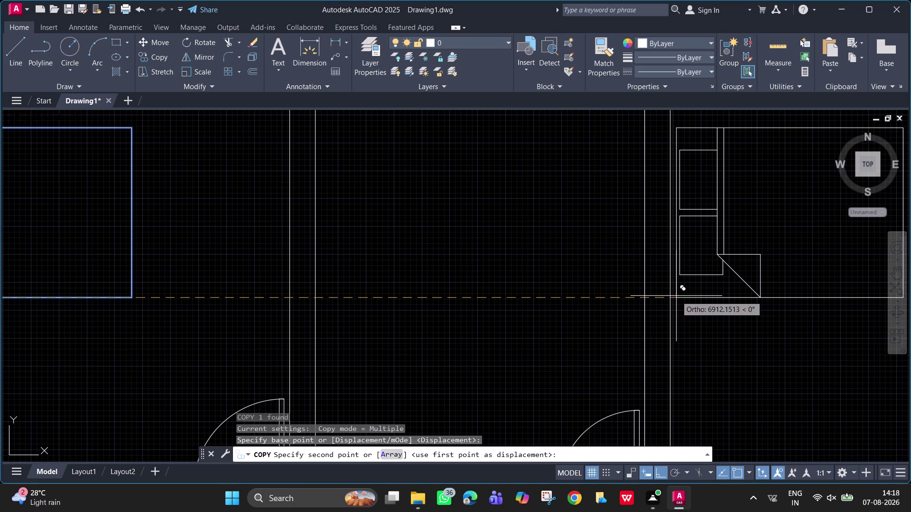
click(676, 296)
scroll(down, 3)
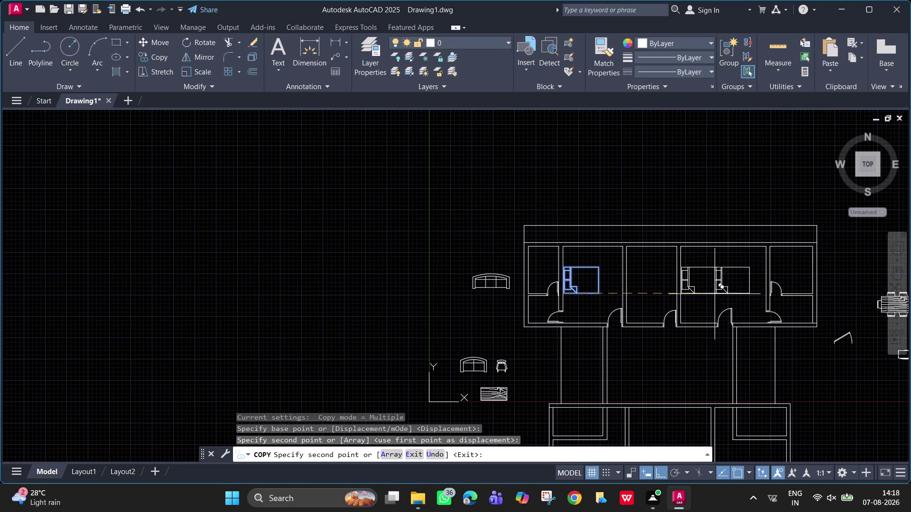
key(Escape)
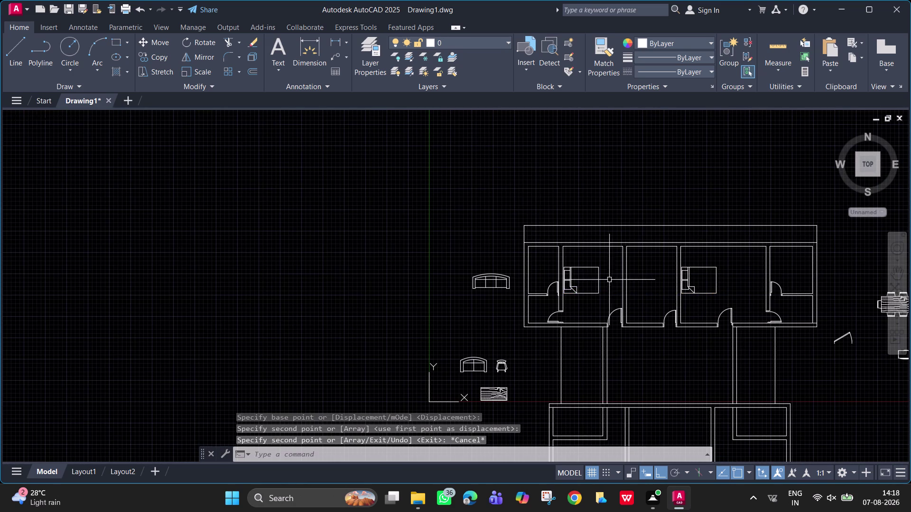
Pan out to view the whole plan, then toward the left bedroom.
scroll(up, 3)
middle_drag(602, 286, 384, 257)
scroll(down, 3)
middle_drag(479, 309, 475, 306)
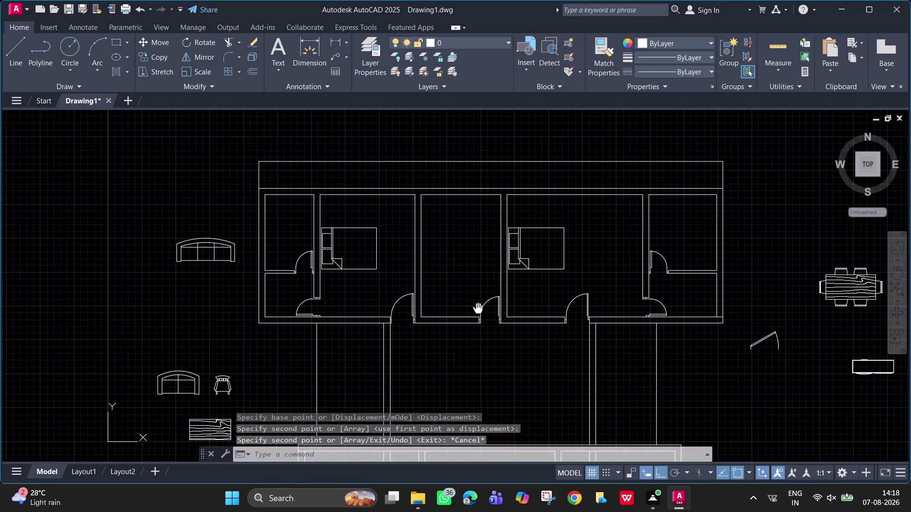
middle_drag(475, 306, 447, 279)
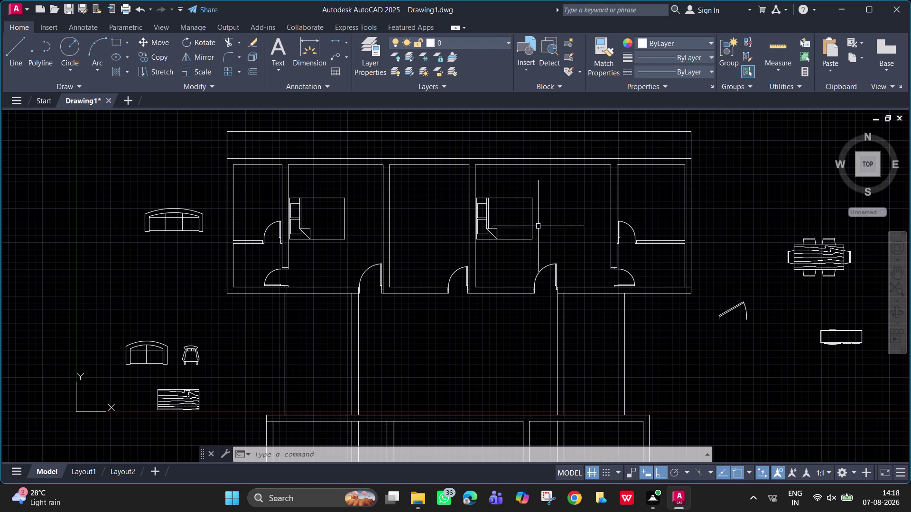
key(Escape)
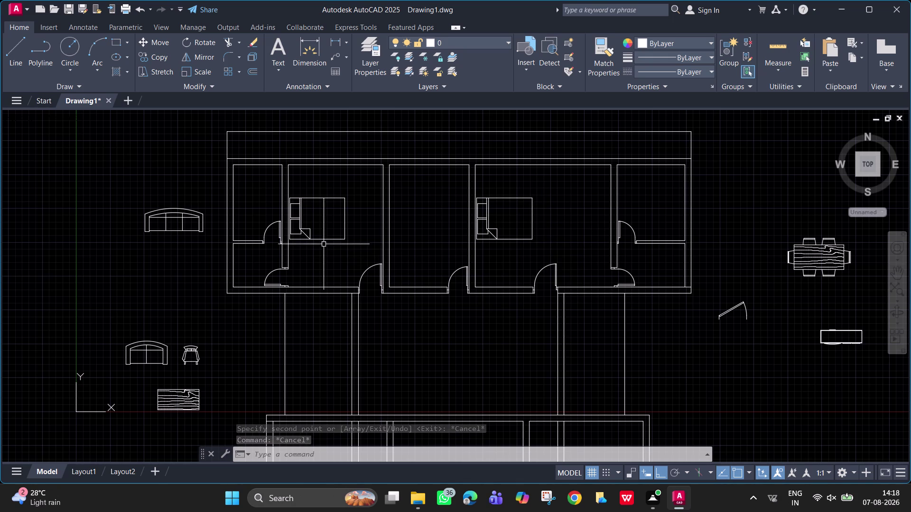
scroll(up, 3)
middle_drag(328, 217, 359, 276)
scroll(up, 3)
middle_drag(360, 275, 434, 308)
scroll(down, 3)
text(d)
key(space)
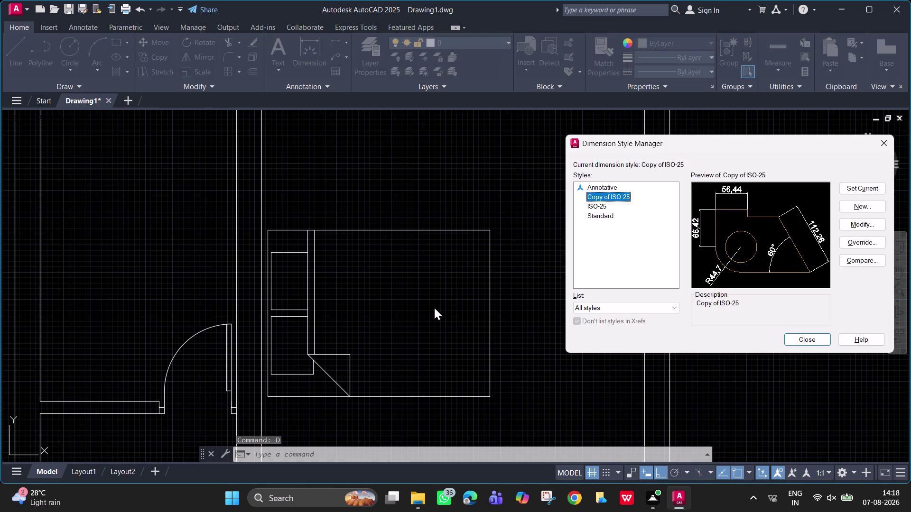
scroll(down, 3)
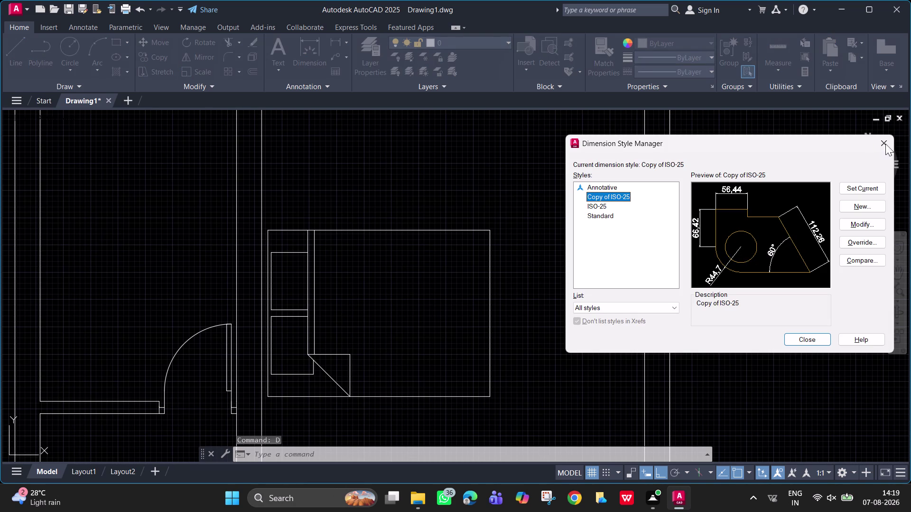
click(886, 144)
scroll(down, 3)
middle_drag(534, 278, 475, 239)
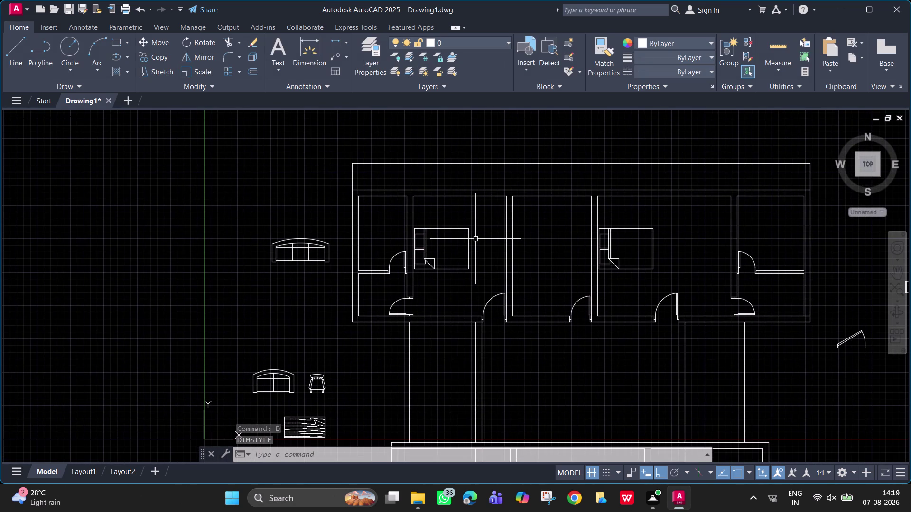
key(Escape)
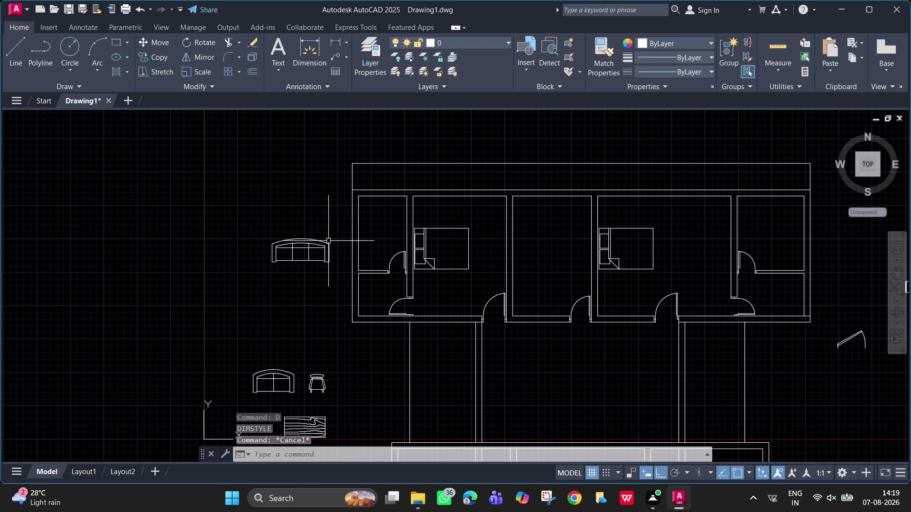
middle_drag(626, 273, 548, 191)
middle_drag(548, 192, 581, 271)
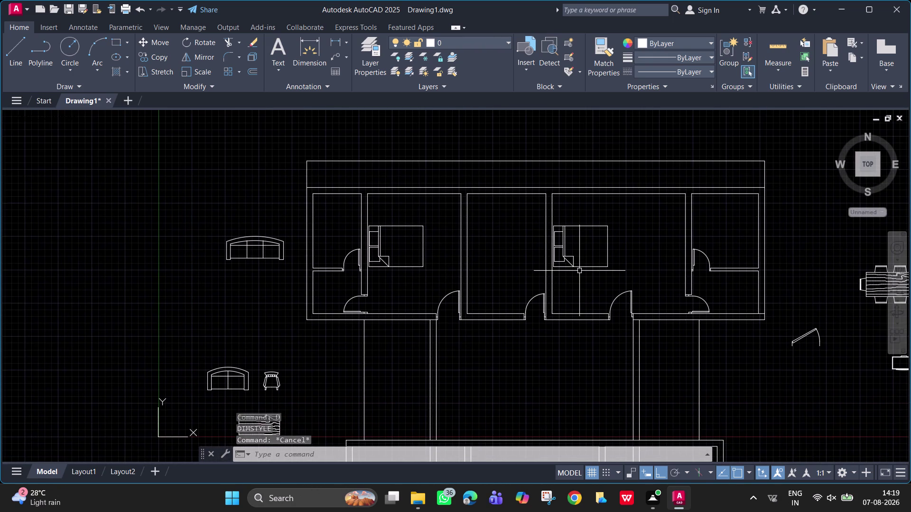